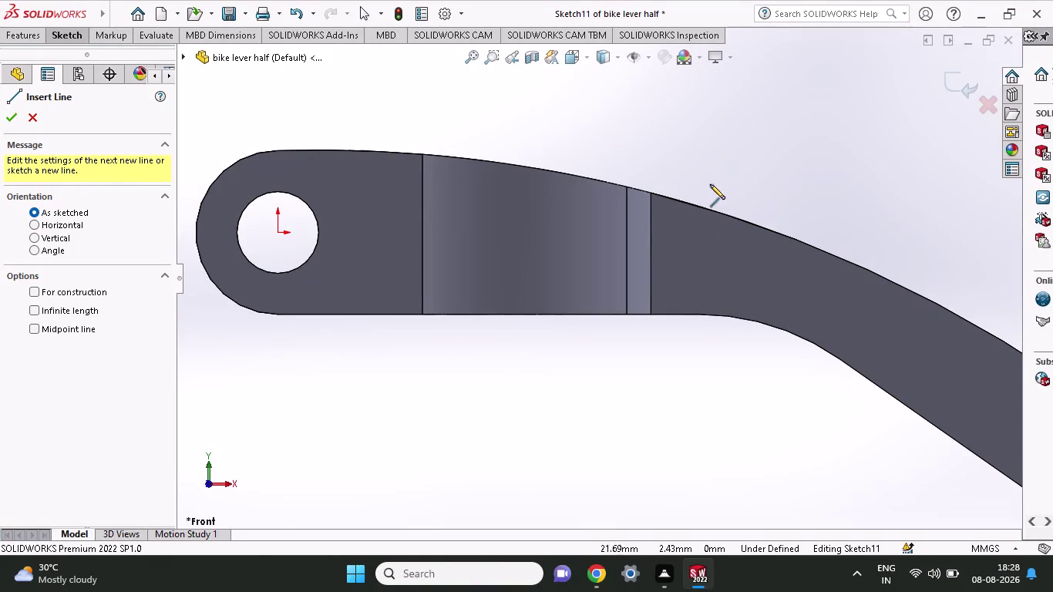
Draw a closed triangle of three lines: vertical from the top edge, slanted, and a top closing line.
click(651, 194)
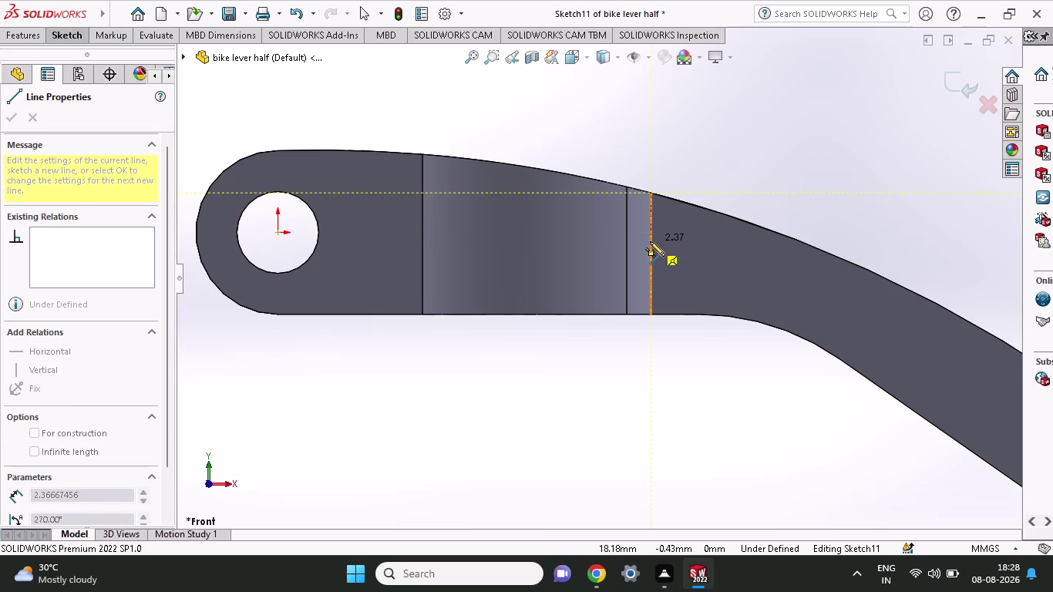
click(652, 265)
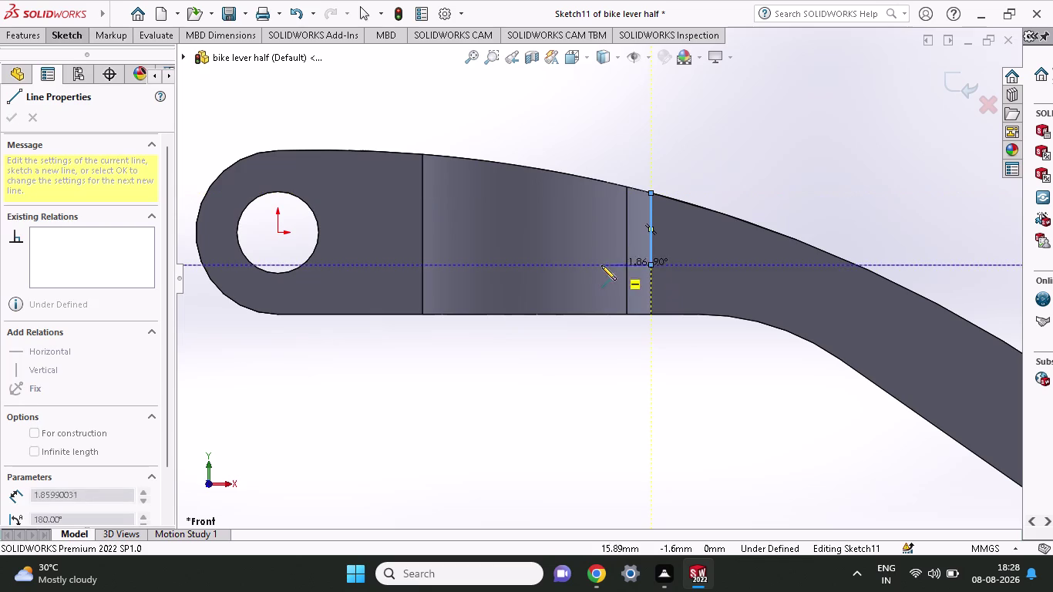
click(521, 167)
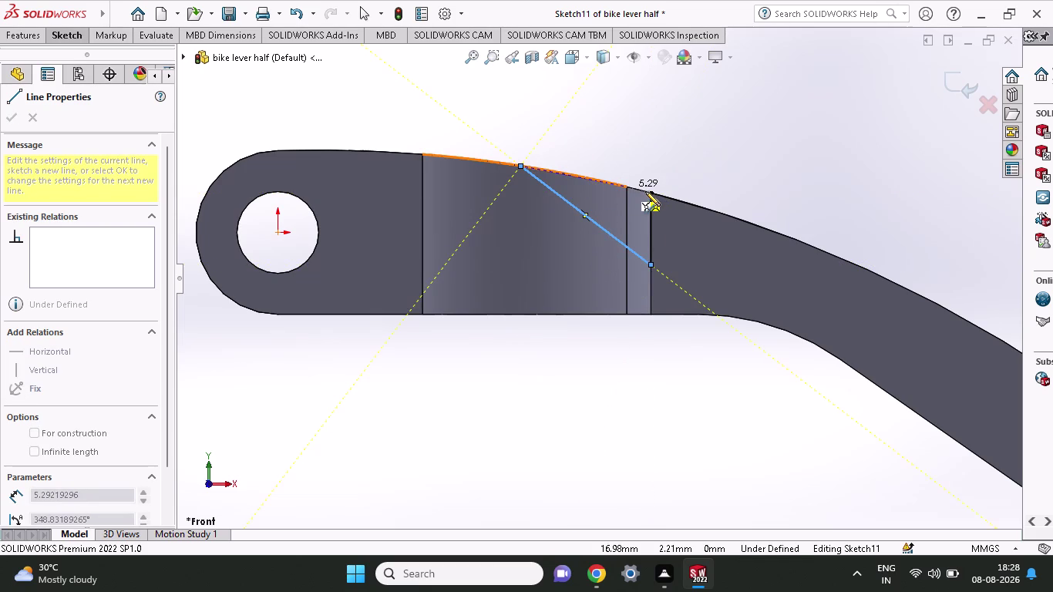
click(650, 193)
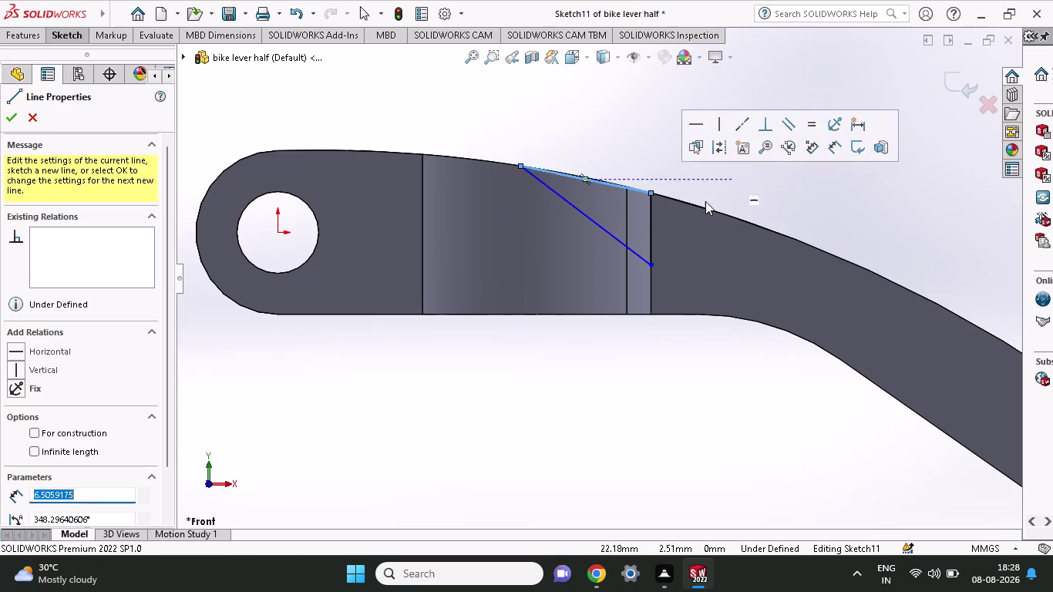
right_click(566, 128)
click(578, 140)
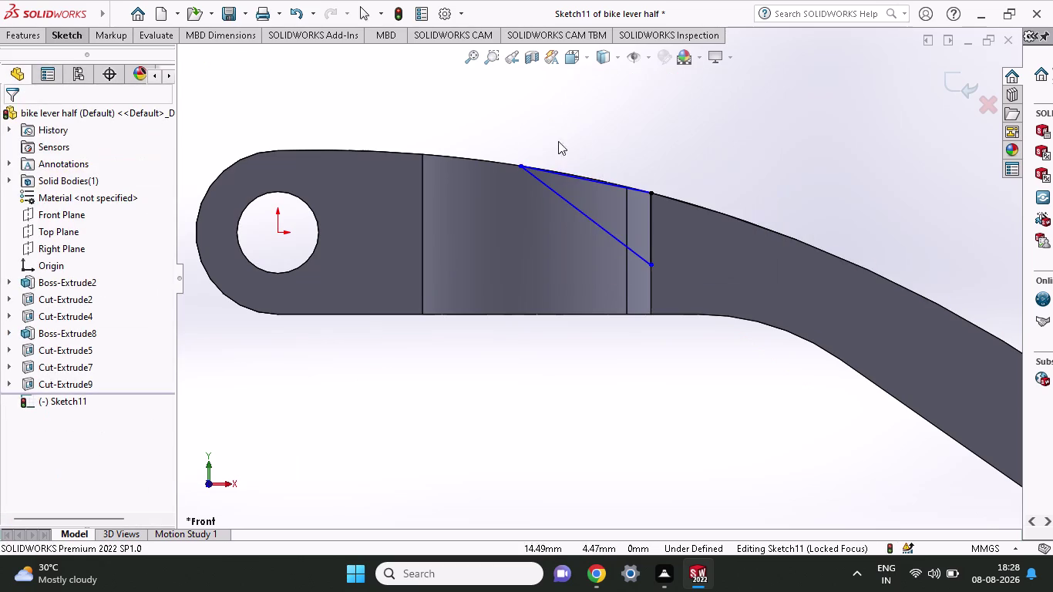
click(60, 35)
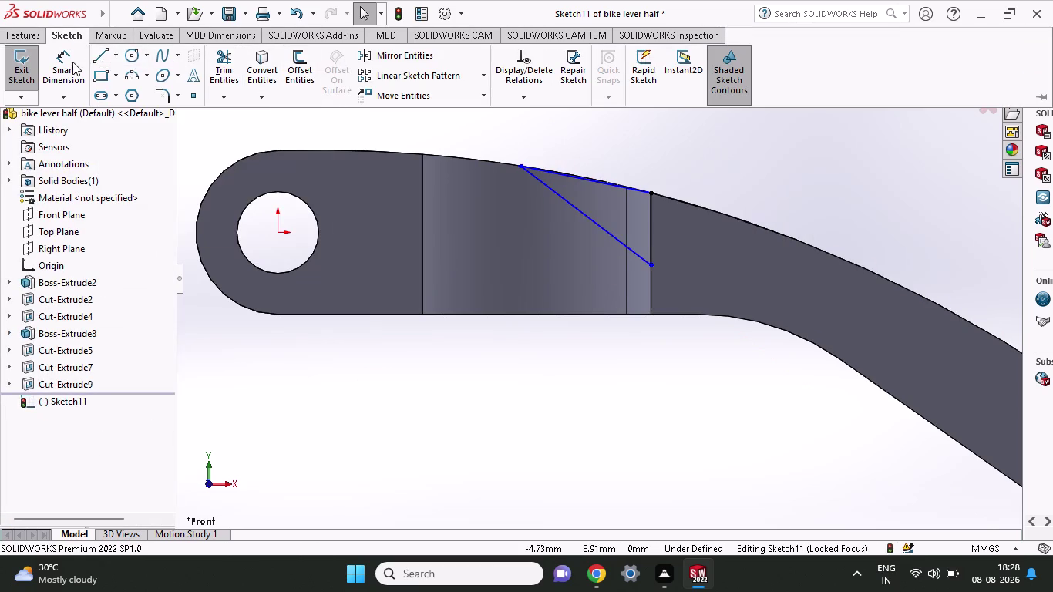
Dimension the distance between the triangle's two top corners as 8 mm.
click(73, 62)
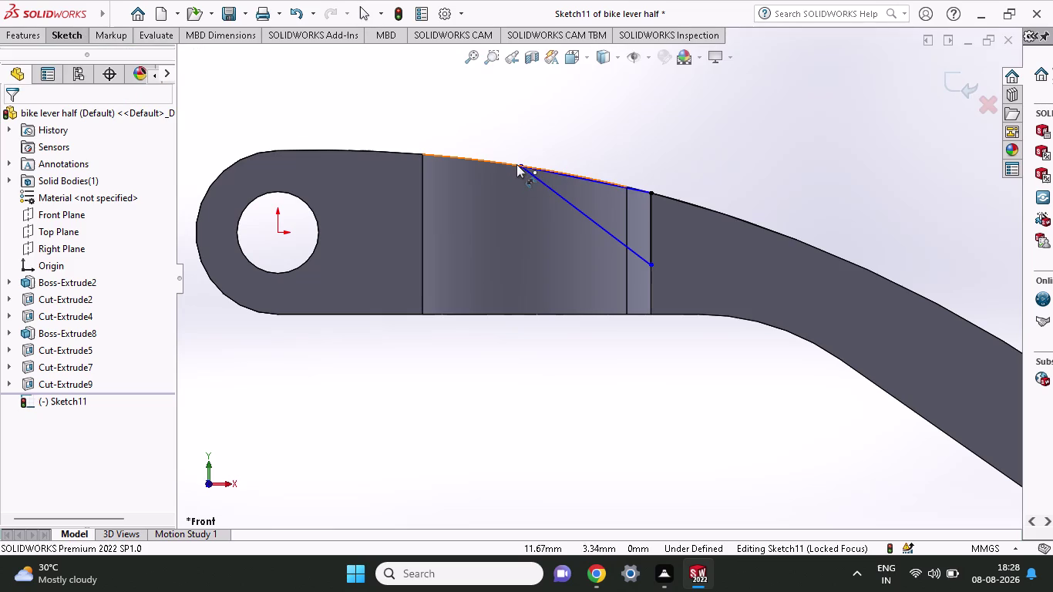
click(519, 164)
click(651, 194)
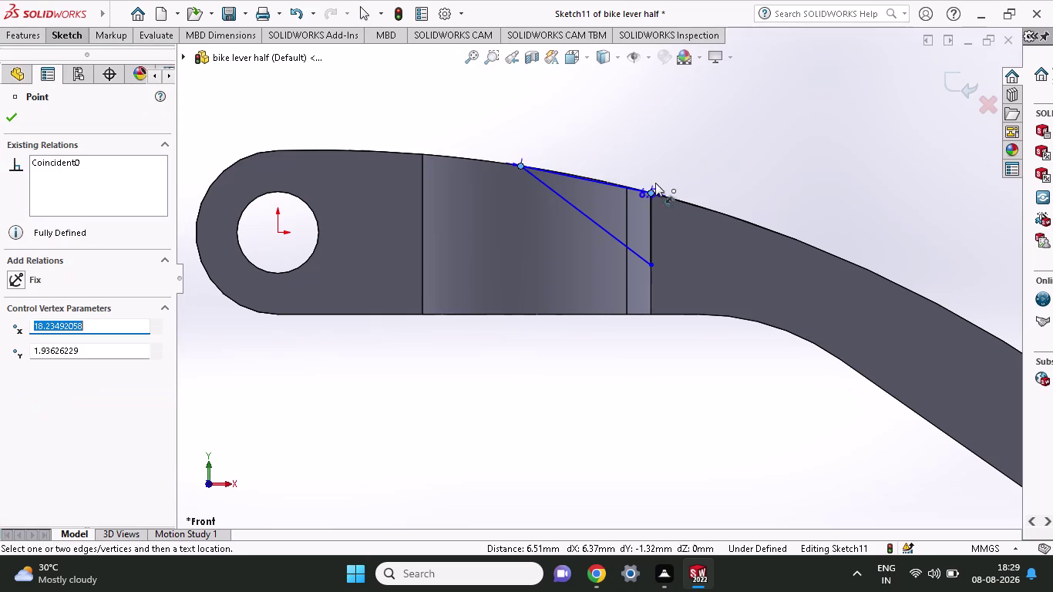
click(707, 130)
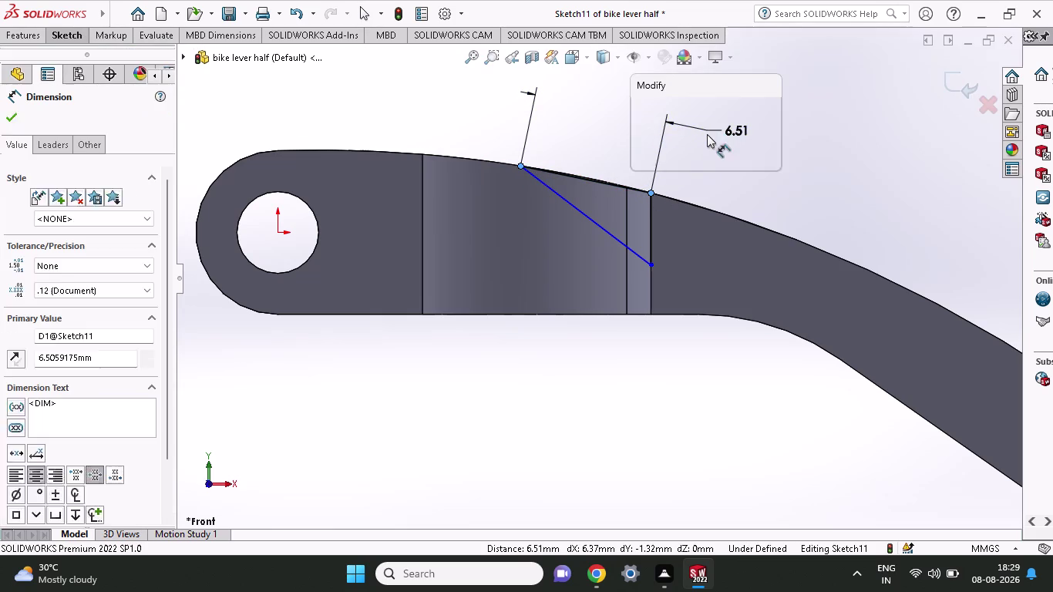
key(8)
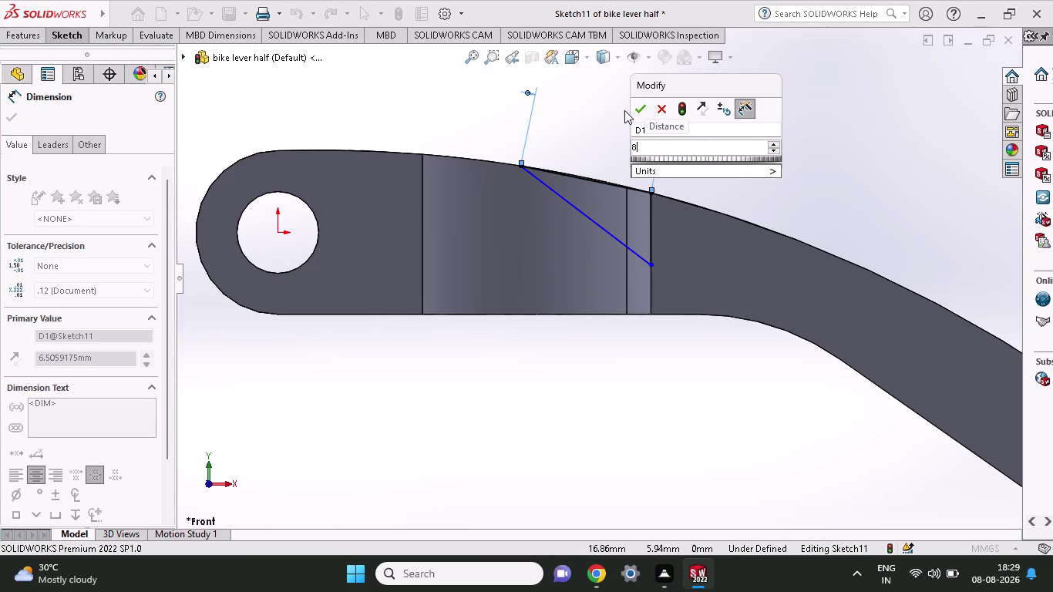
click(635, 110)
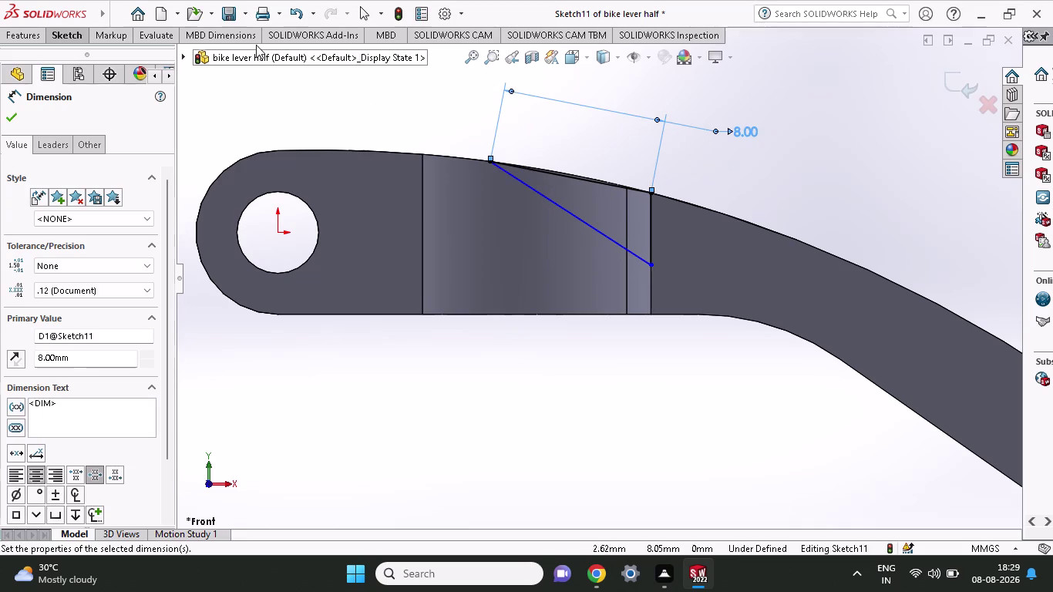
click(75, 34)
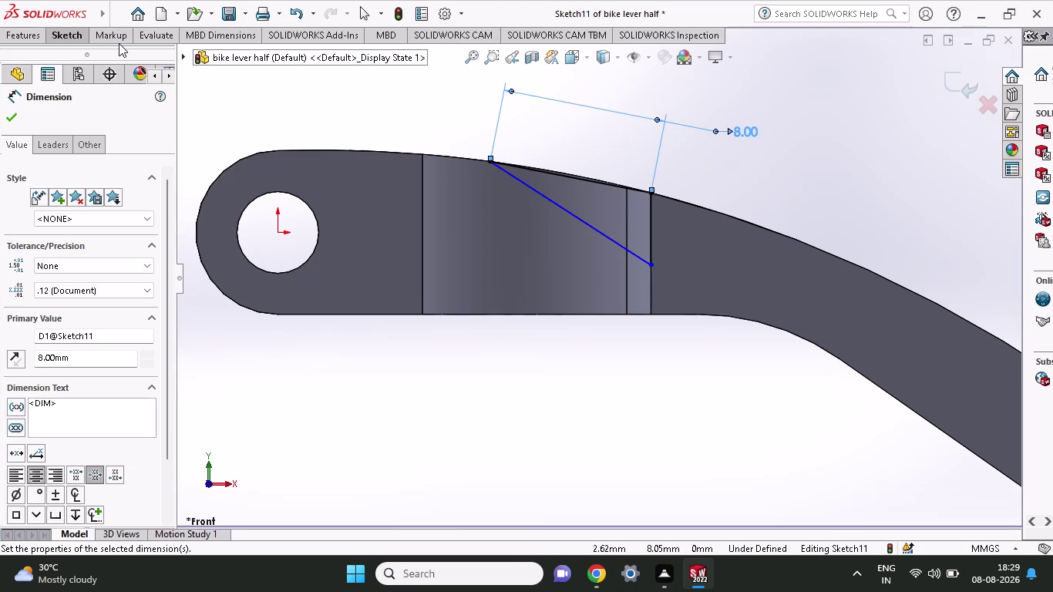
click(61, 60)
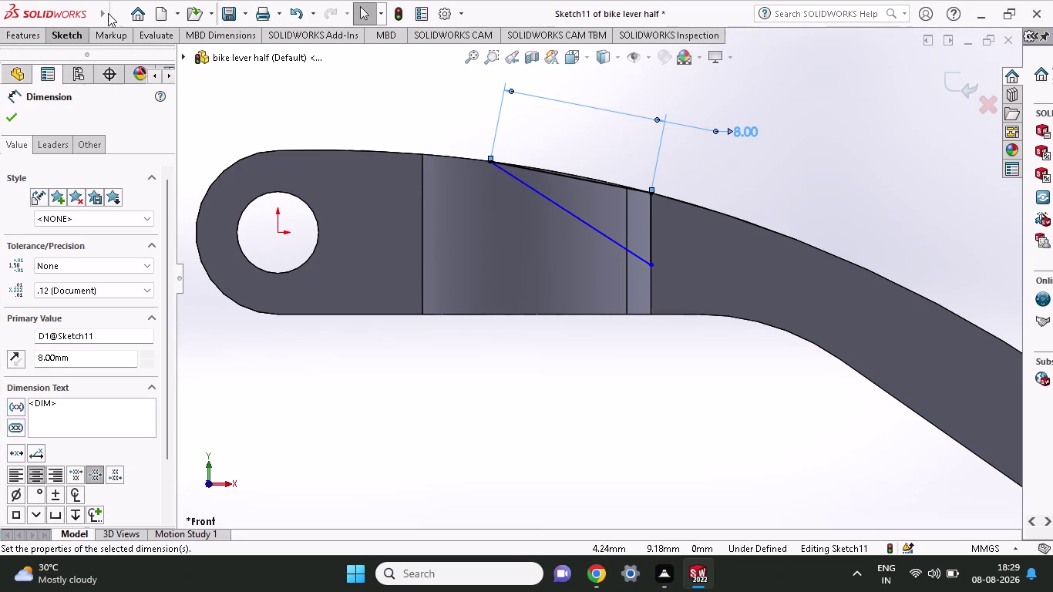
click(67, 40)
click(64, 69)
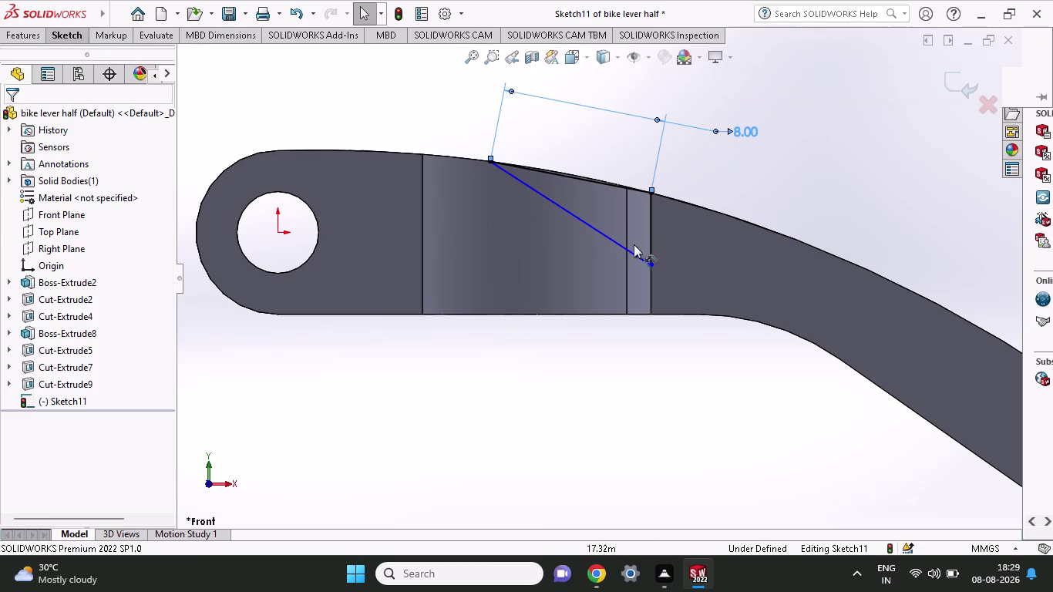
Dimension the triangle's vertical line to a 4 mm height.
click(652, 263)
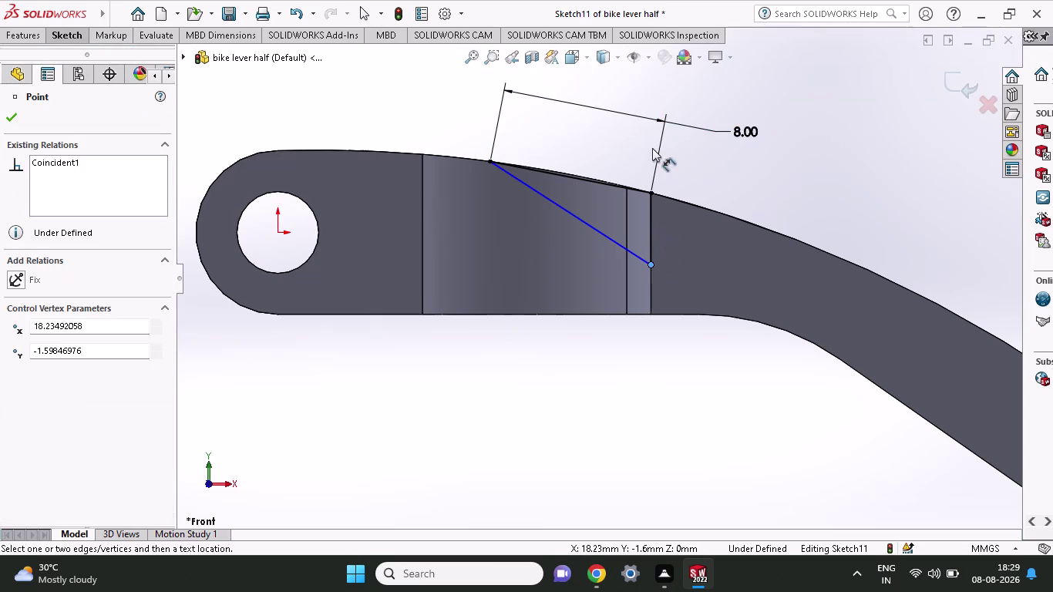
click(650, 189)
click(851, 199)
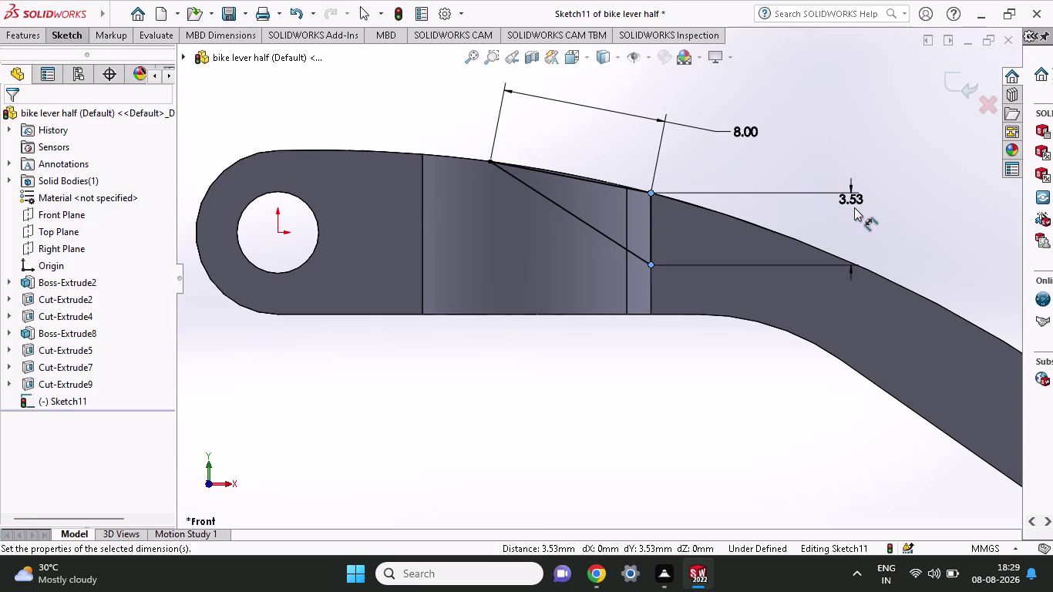
key(4)
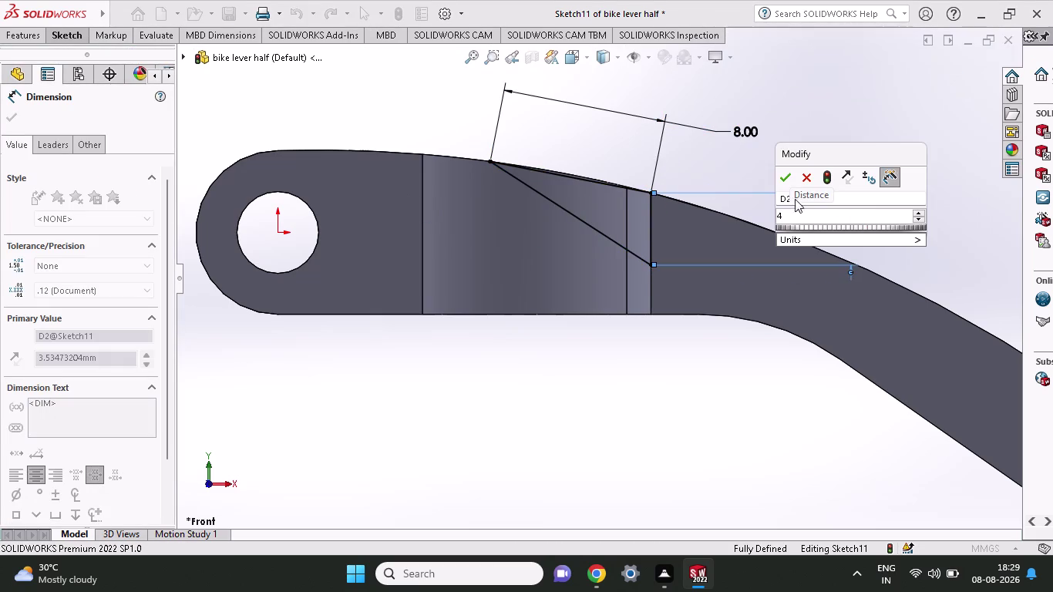
click(781, 181)
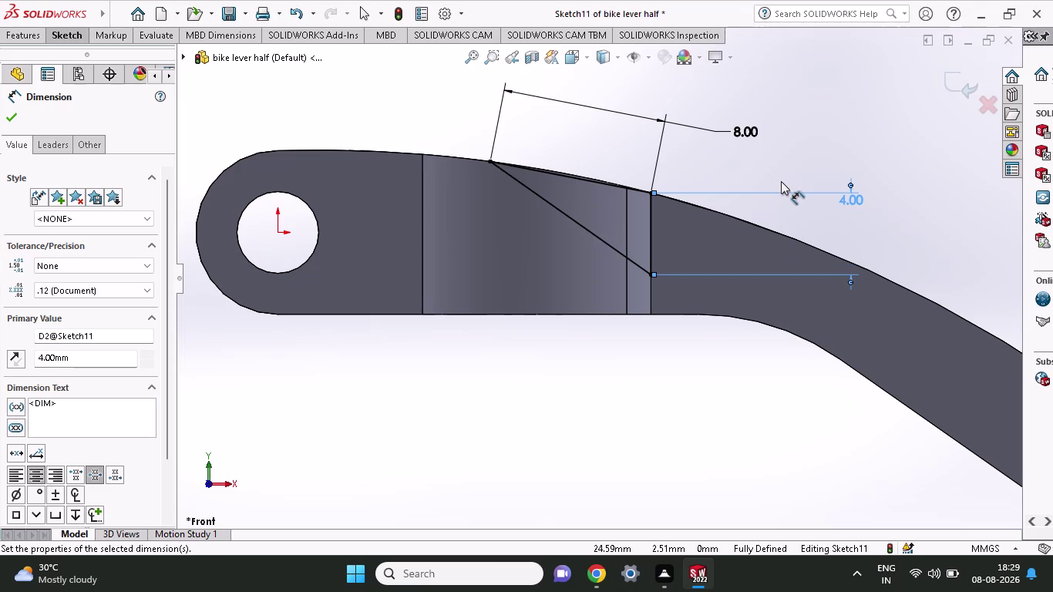
click(8, 123)
click(29, 39)
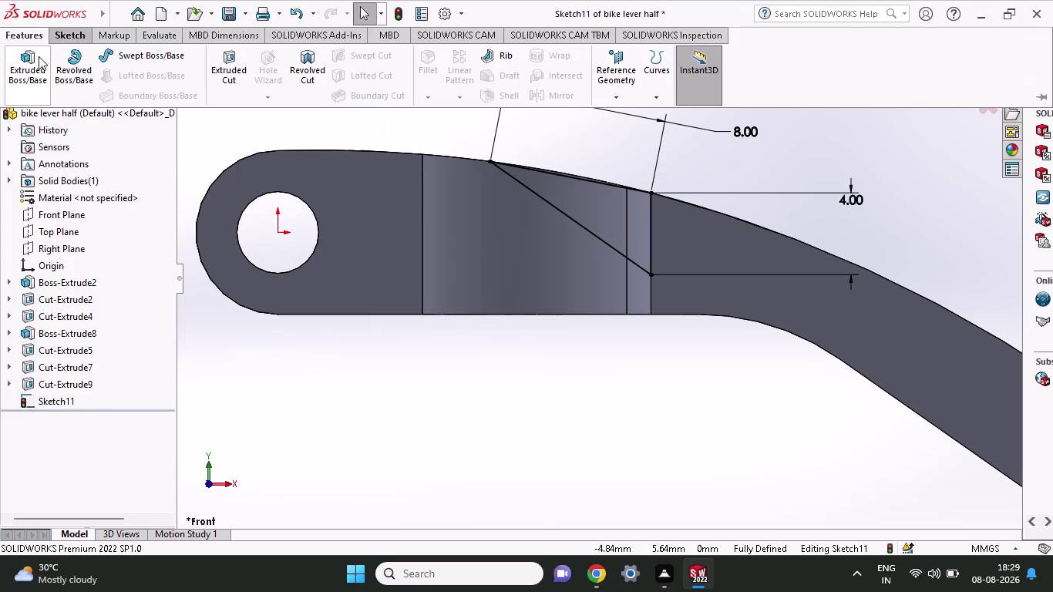
Cut-extrude the triangle with a 5 mm Mid Plane depth and confirm.
click(228, 65)
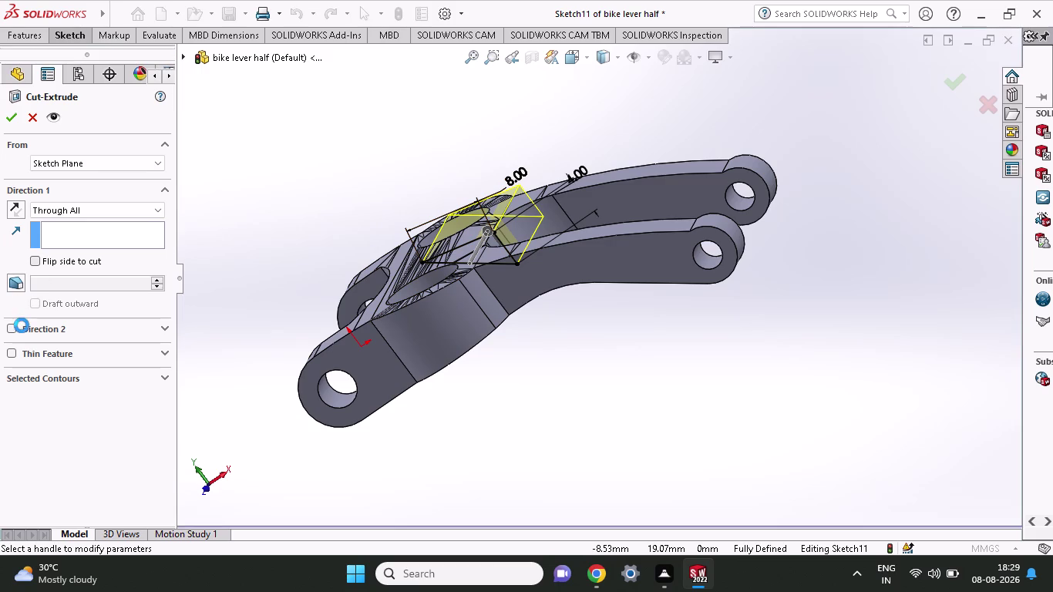
click(8, 326)
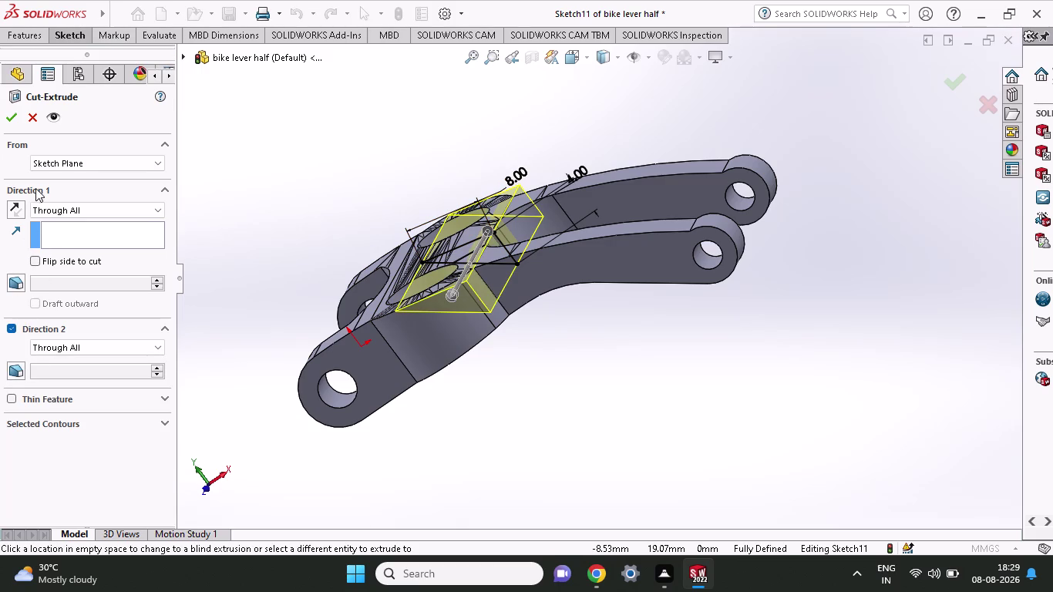
click(12, 327)
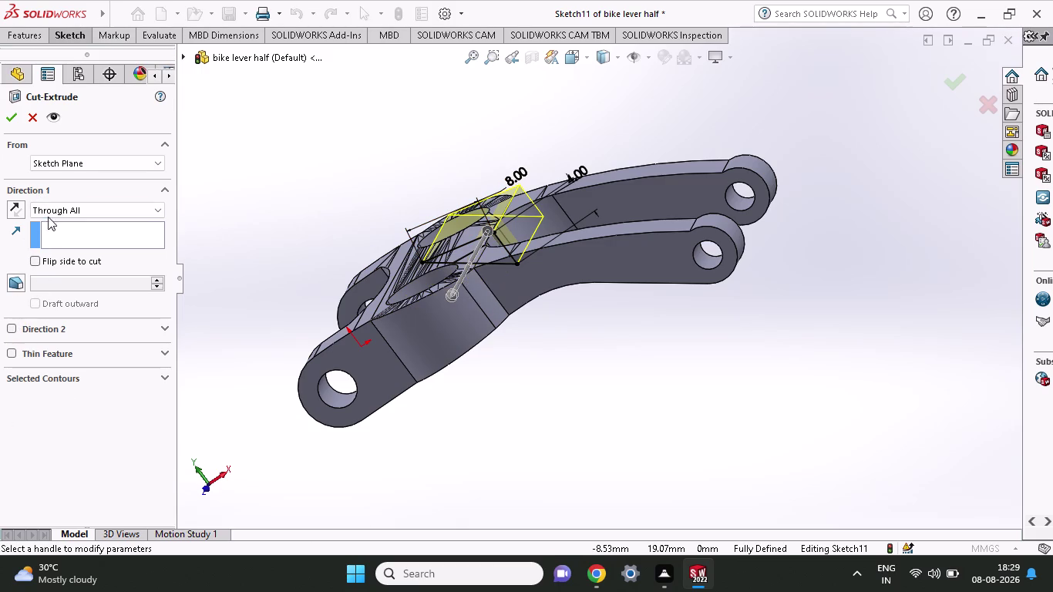
click(53, 212)
click(40, 305)
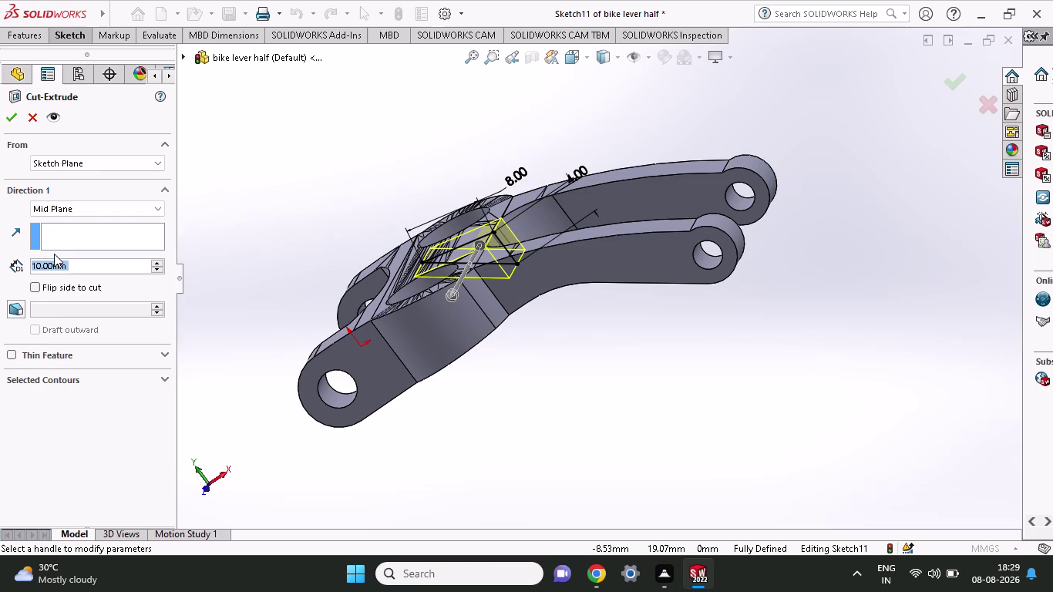
drag(80, 260, 0, 263)
key(5)
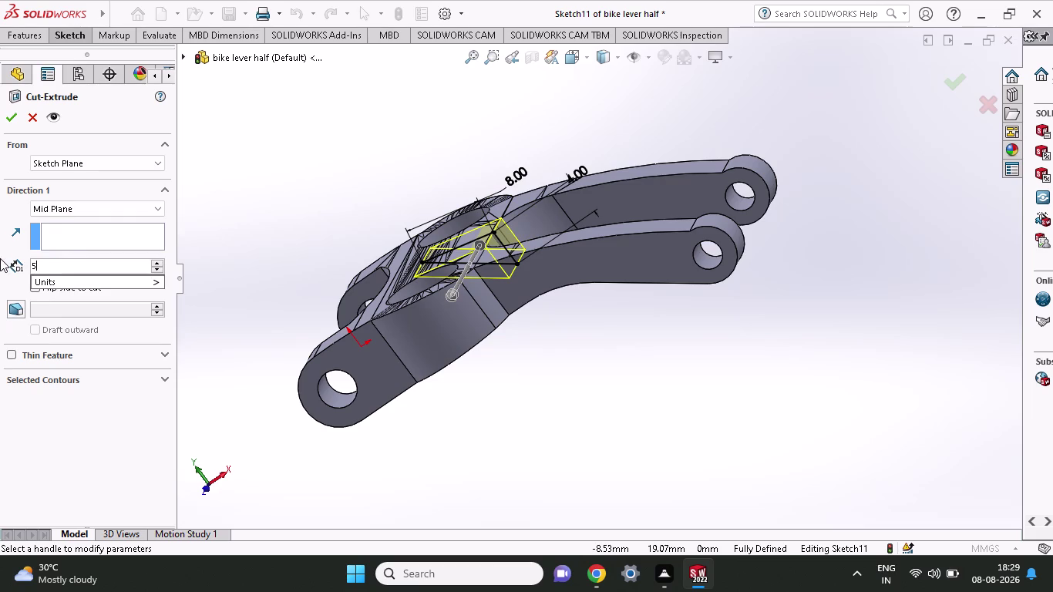
click(12, 117)
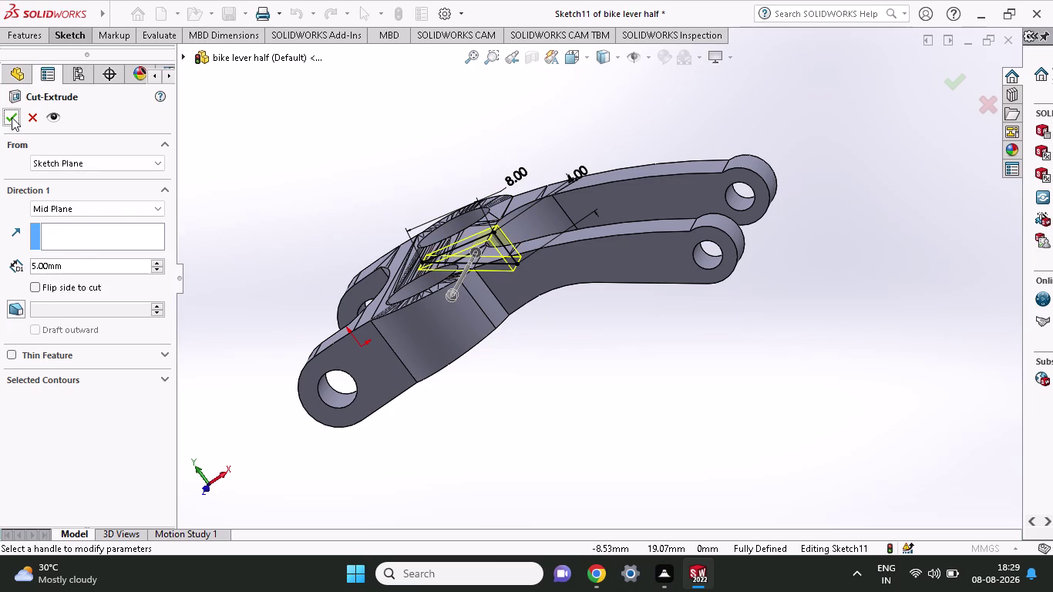
click(11, 118)
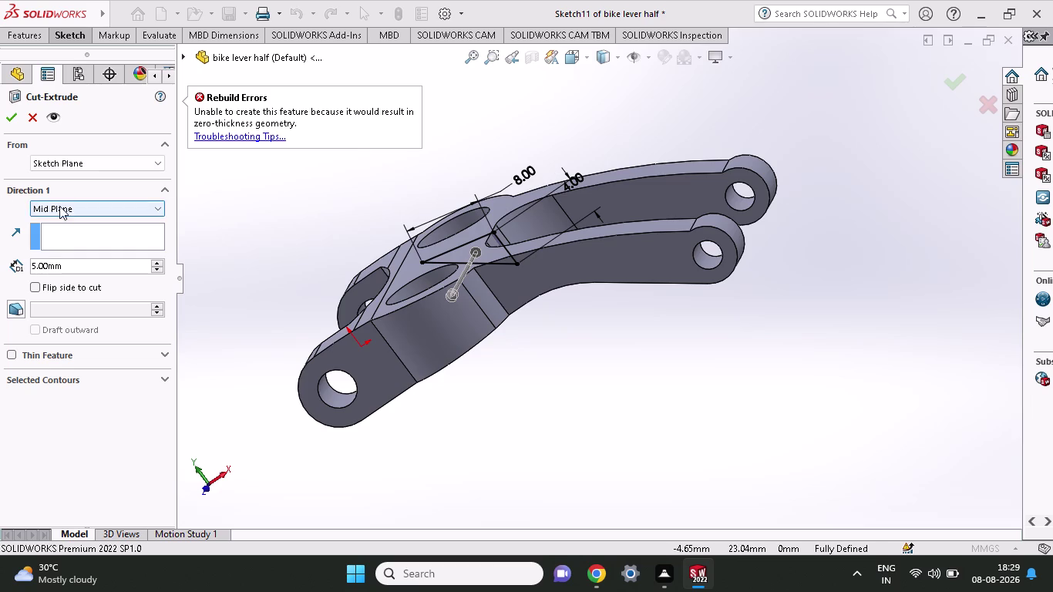
Dismiss the zero-thickness rebuild error and switch the cut to a Thin Feature.
click(492, 258)
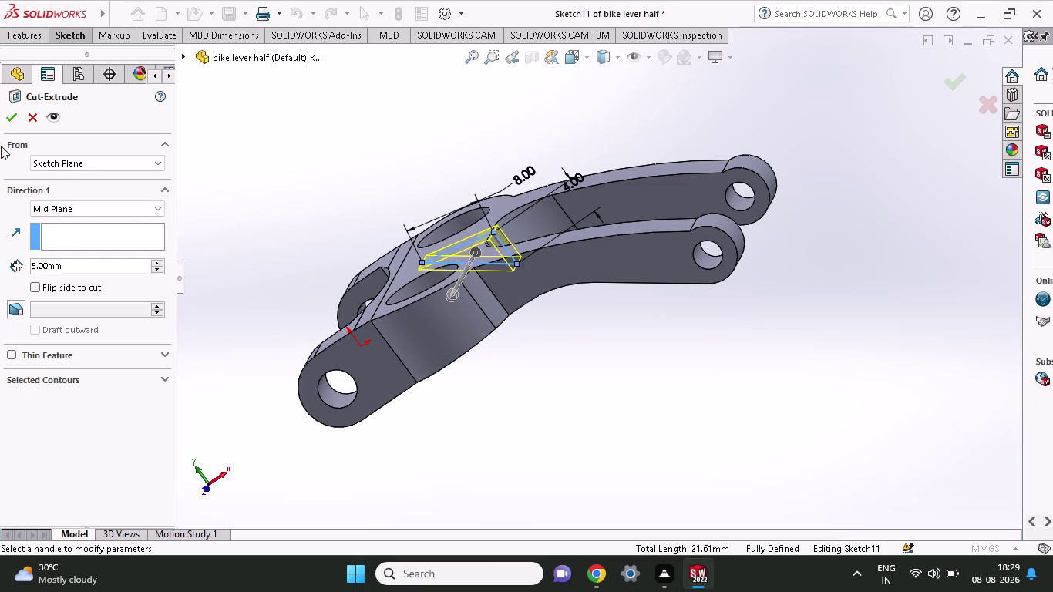
click(5, 118)
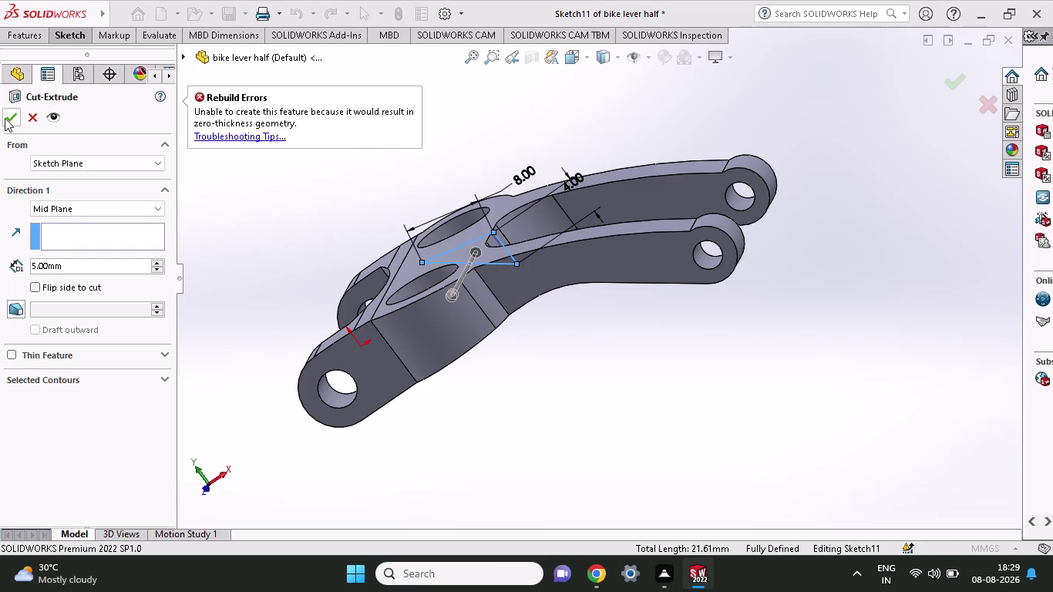
click(17, 353)
click(11, 355)
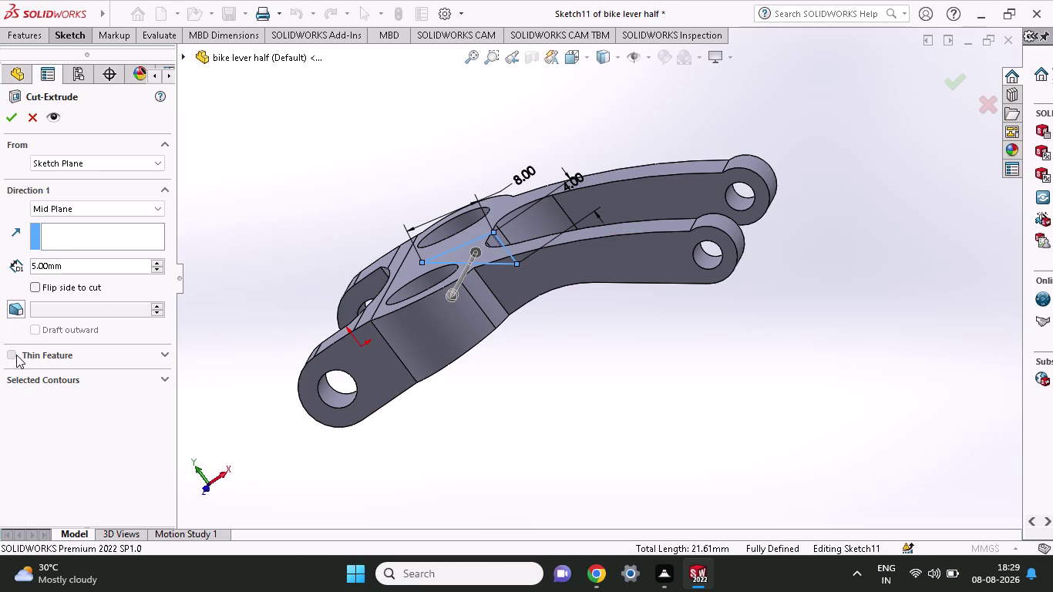
click(16, 355)
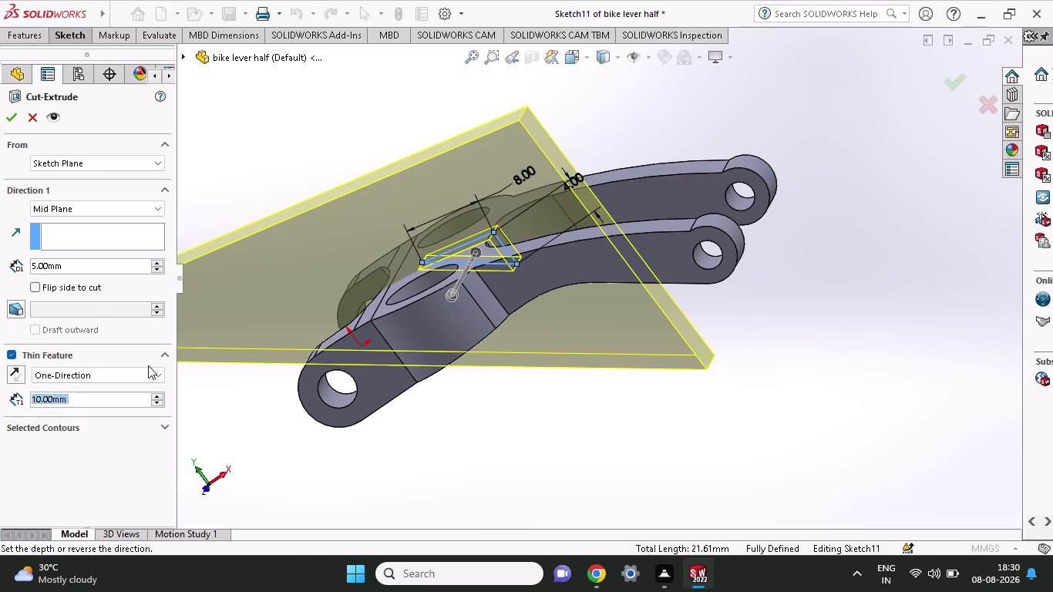
Set the thin-wall thickness to 1 mm and apply the thin cut.
drag(87, 399, 0, 405)
key(1)
click(8, 113)
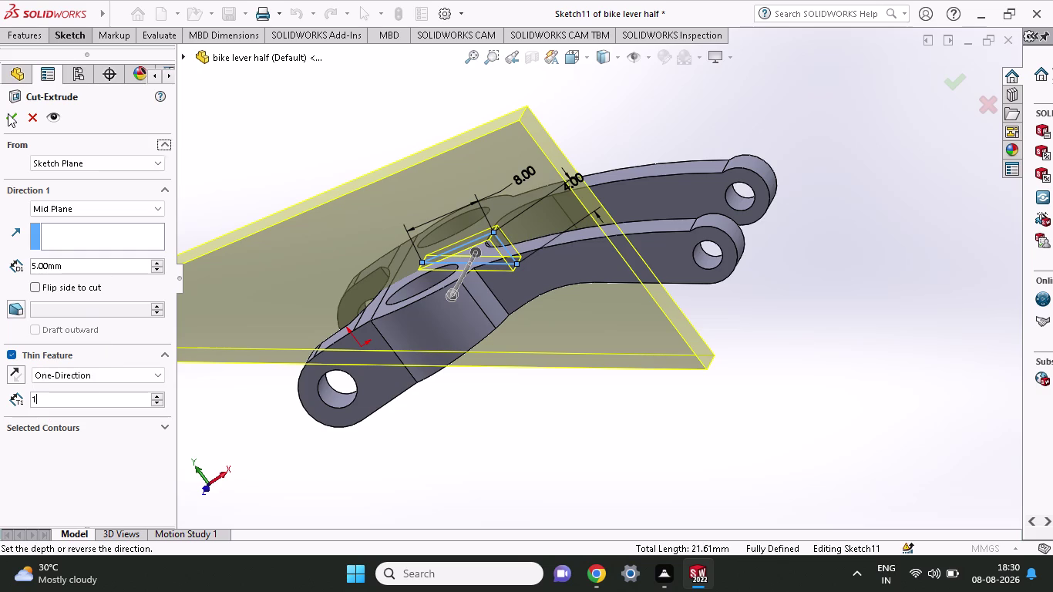
click(8, 114)
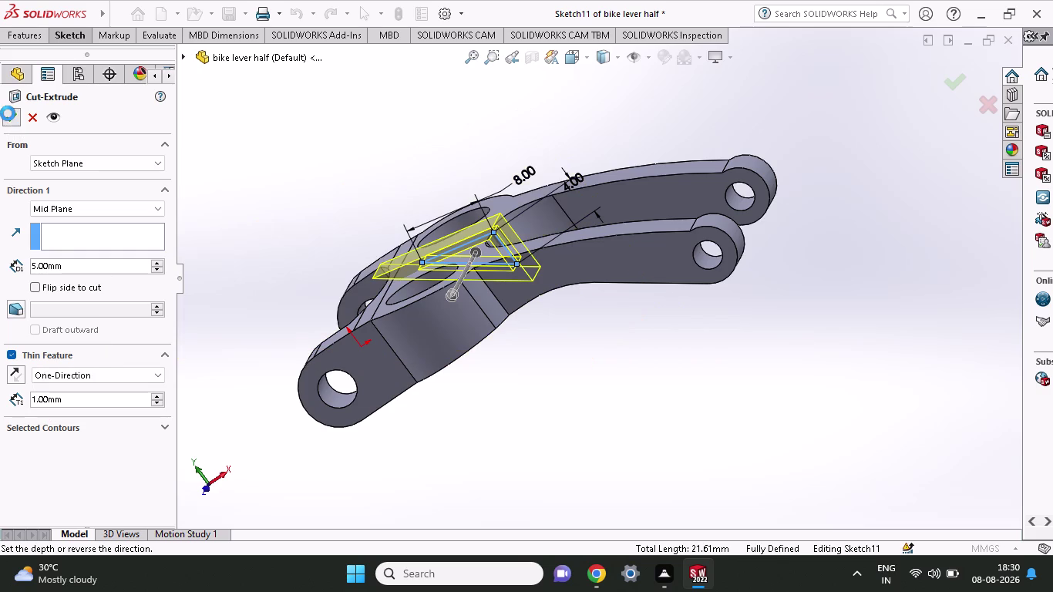
Inspect the new slot from several angles, then undo the thin cut back to Sketch11.
middle_drag(535, 134, 557, 193)
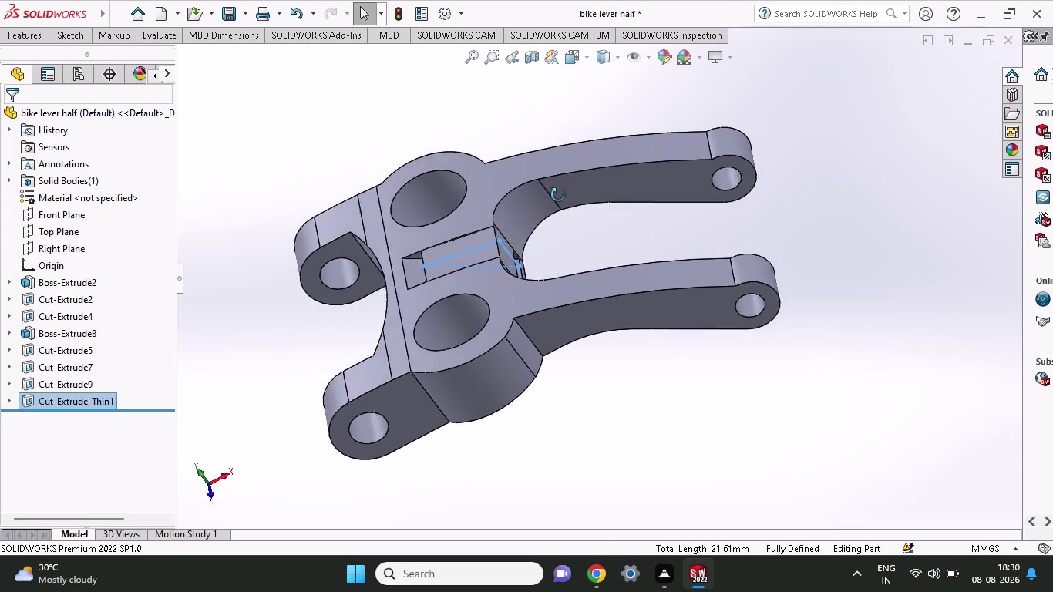
middle_drag(558, 194, 532, 282)
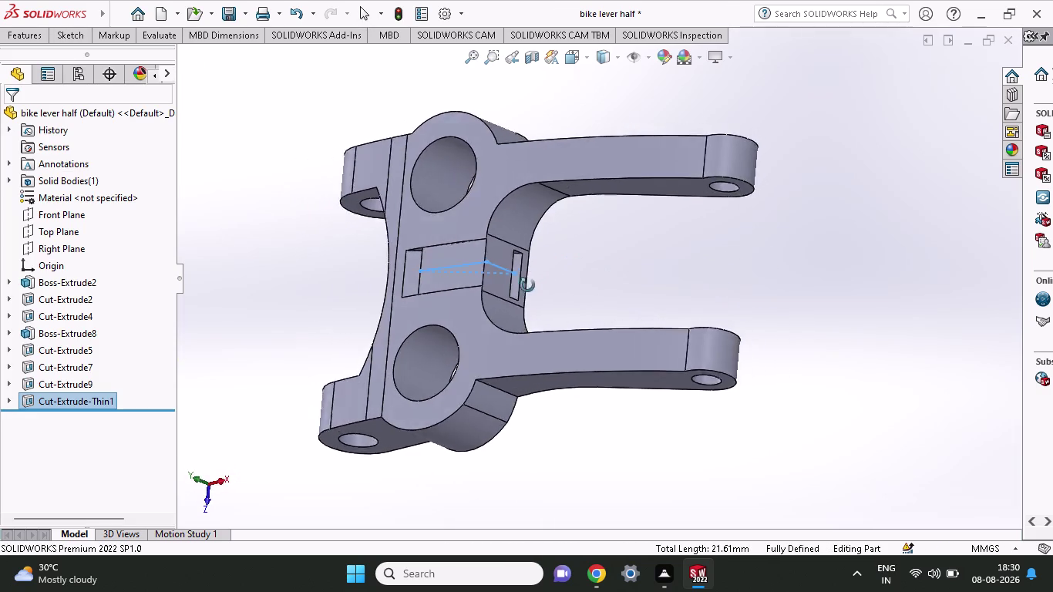
middle_drag(532, 281, 655, 272)
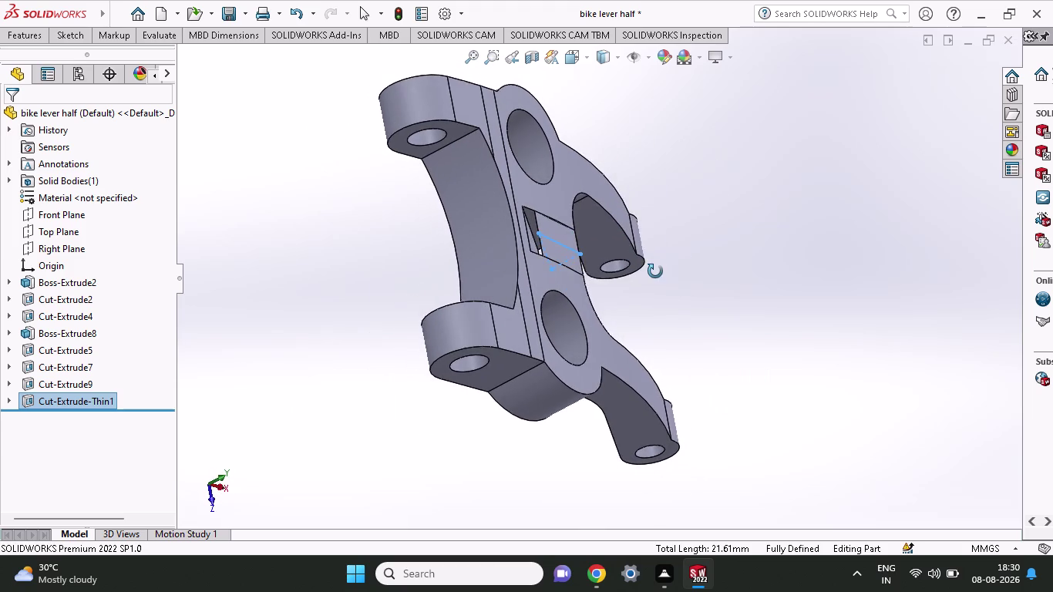
middle_drag(655, 271, 644, 323)
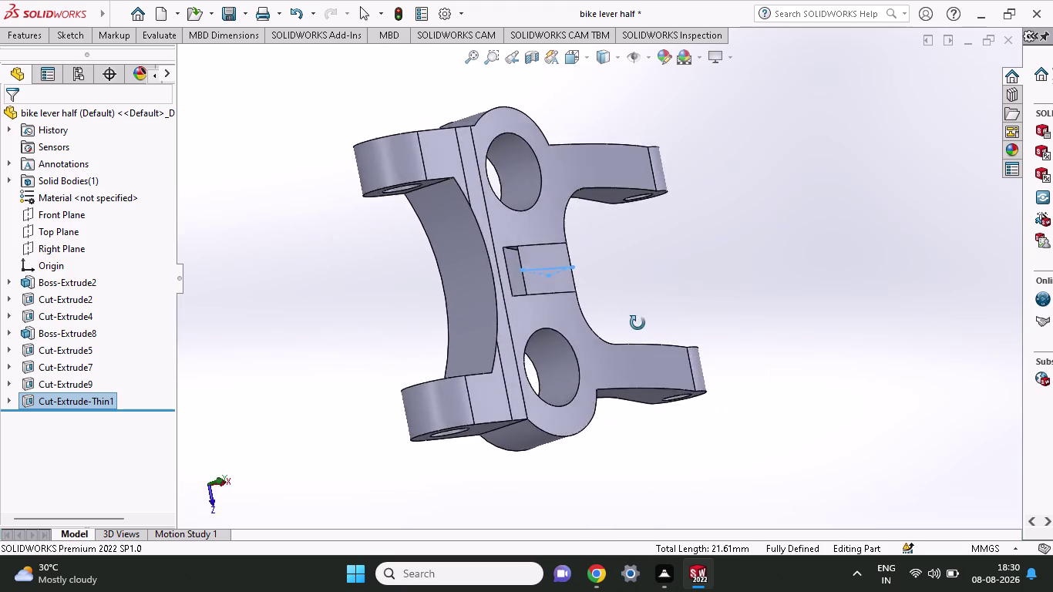
middle_drag(645, 323, 667, 295)
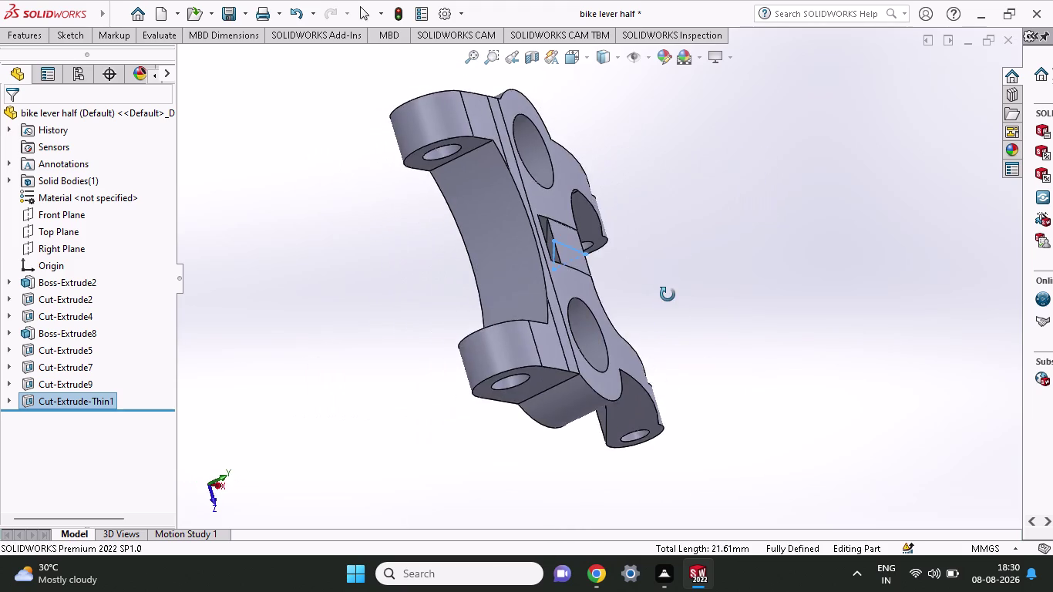
middle_drag(668, 294, 665, 265)
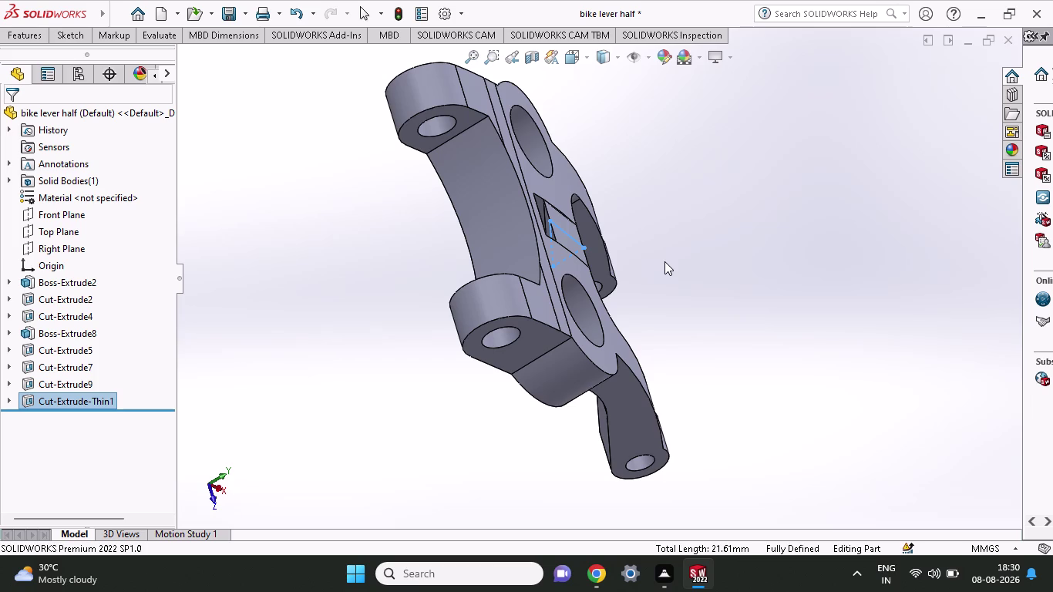
key(ctrl+z)
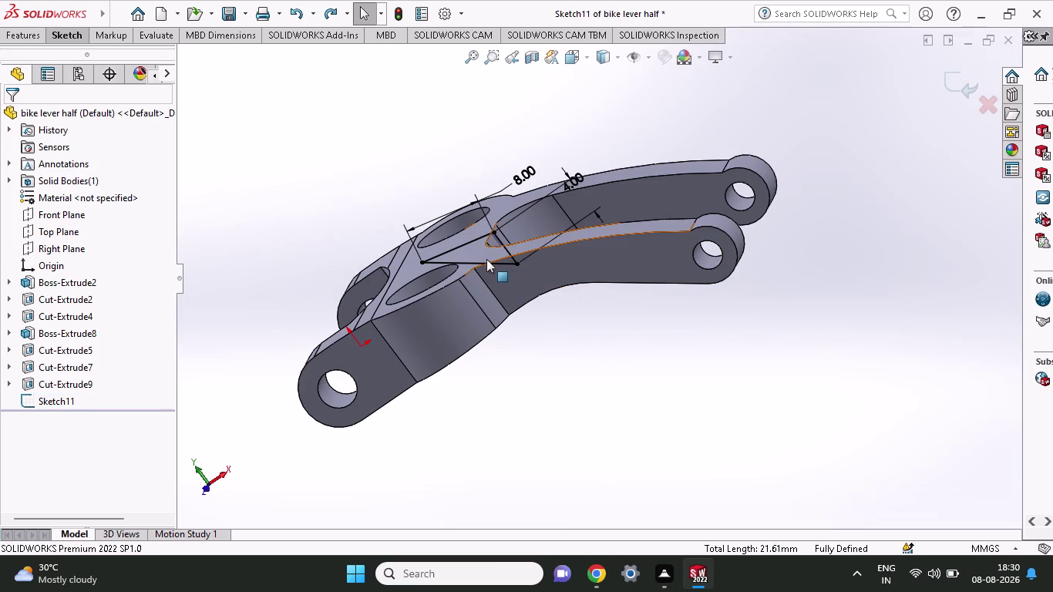
Start a new cut from Sketch11 with a 5 mm Mid Plane end condition.
middle_drag(576, 136, 610, 155)
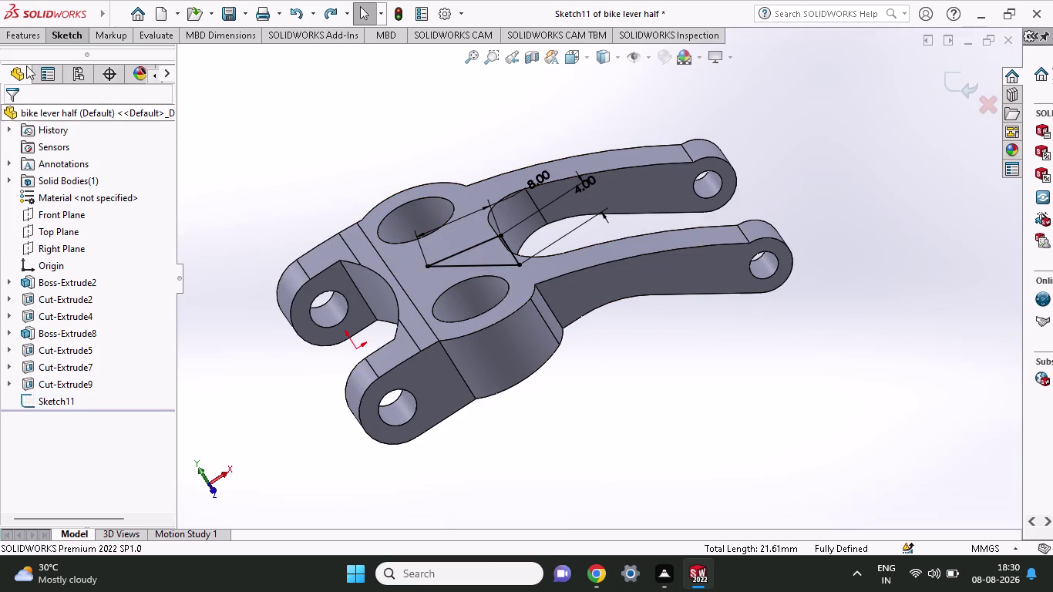
click(35, 30)
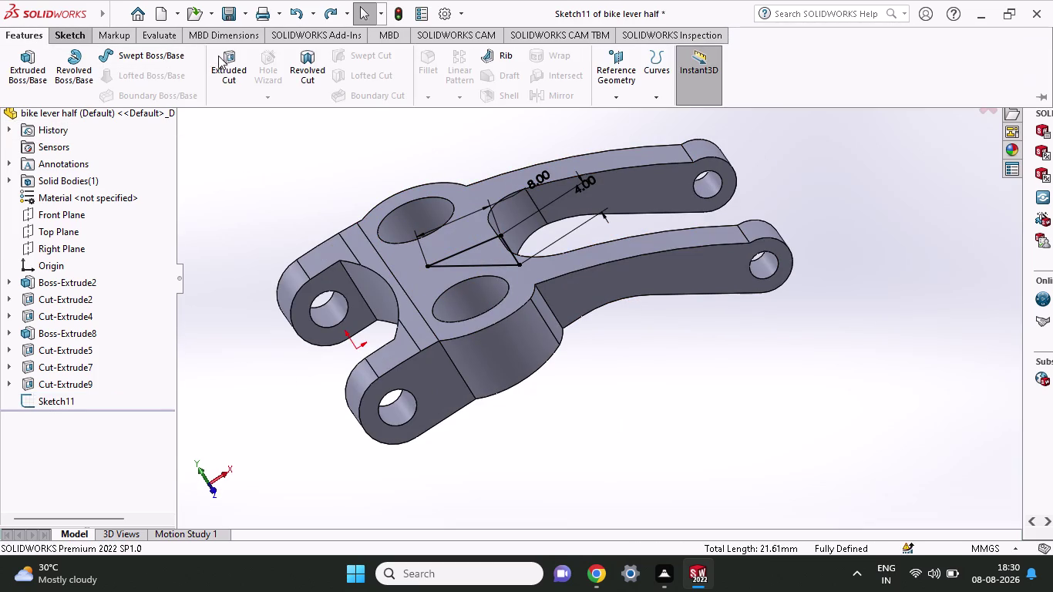
click(223, 58)
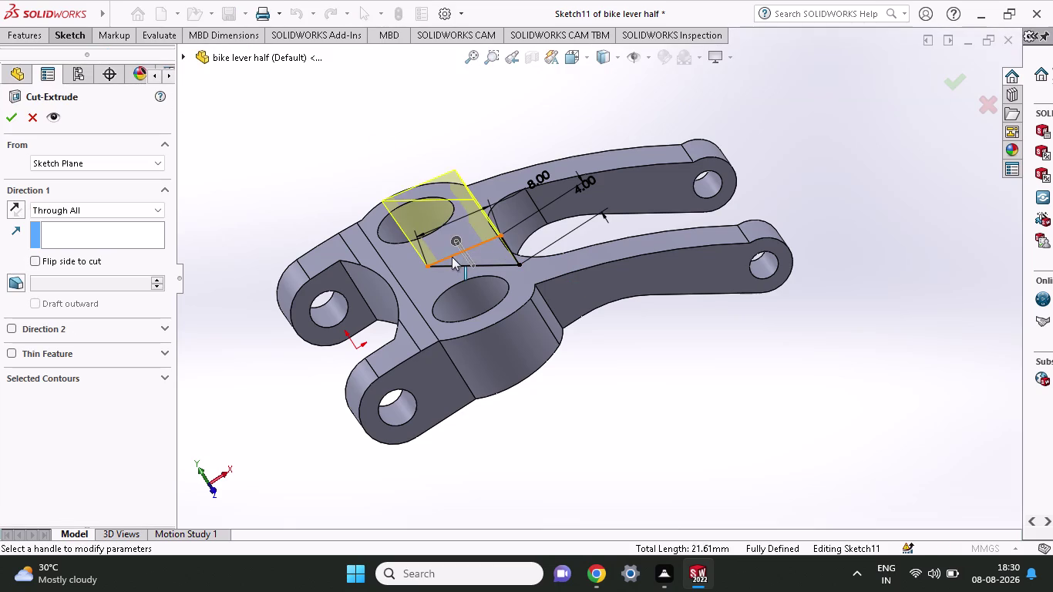
click(52, 207)
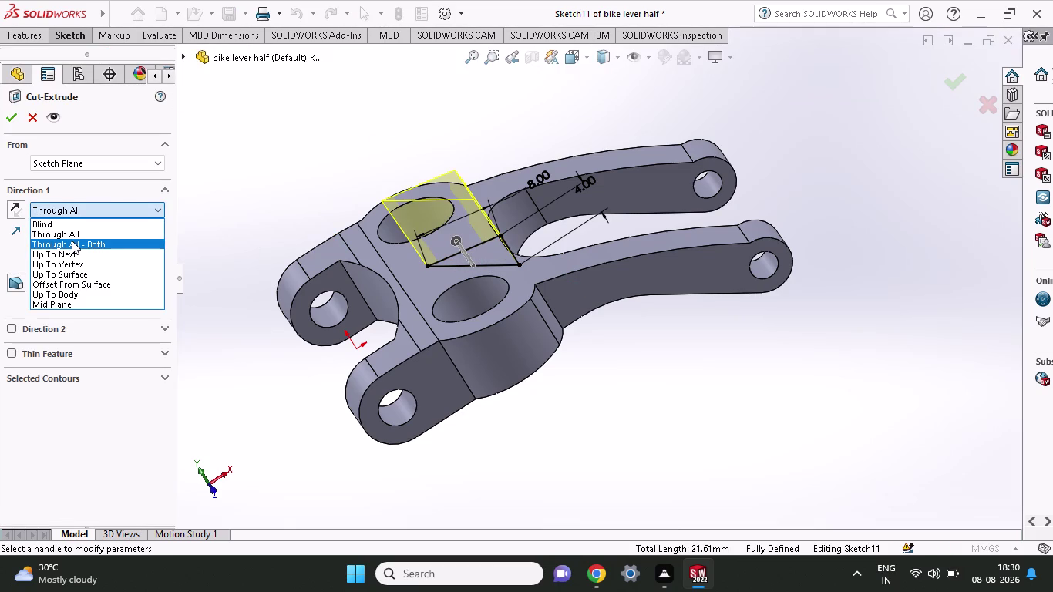
click(57, 300)
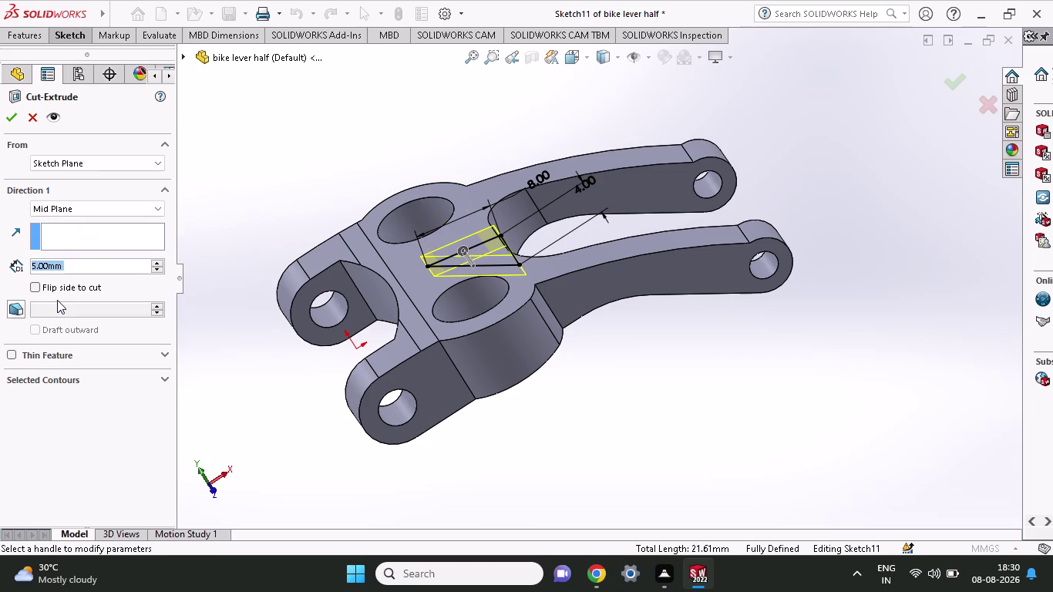
middle_drag(466, 116, 445, 185)
middle_drag(617, 204, 589, 217)
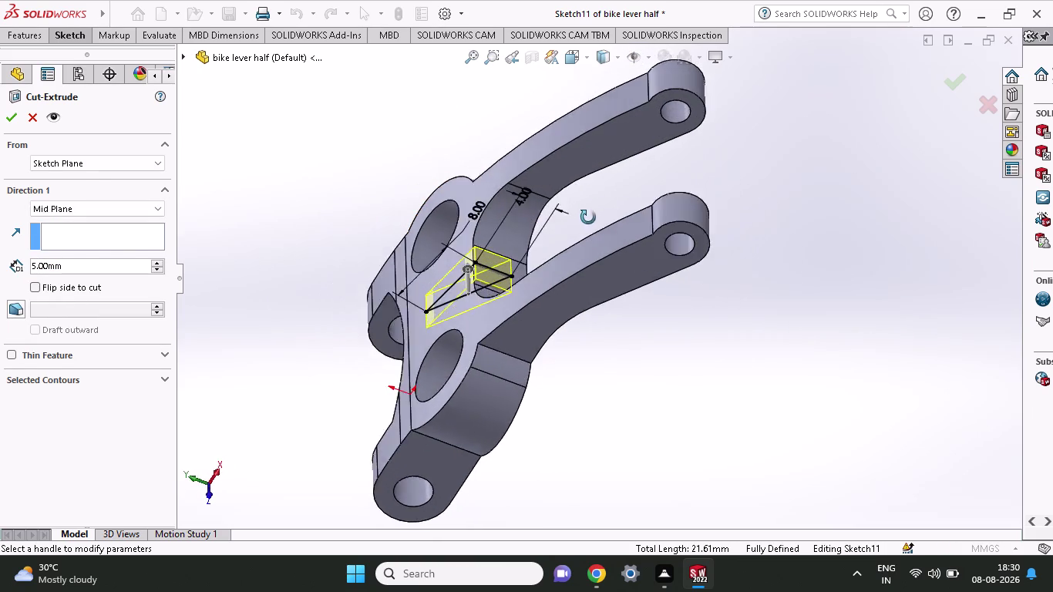
middle_drag(589, 217, 599, 306)
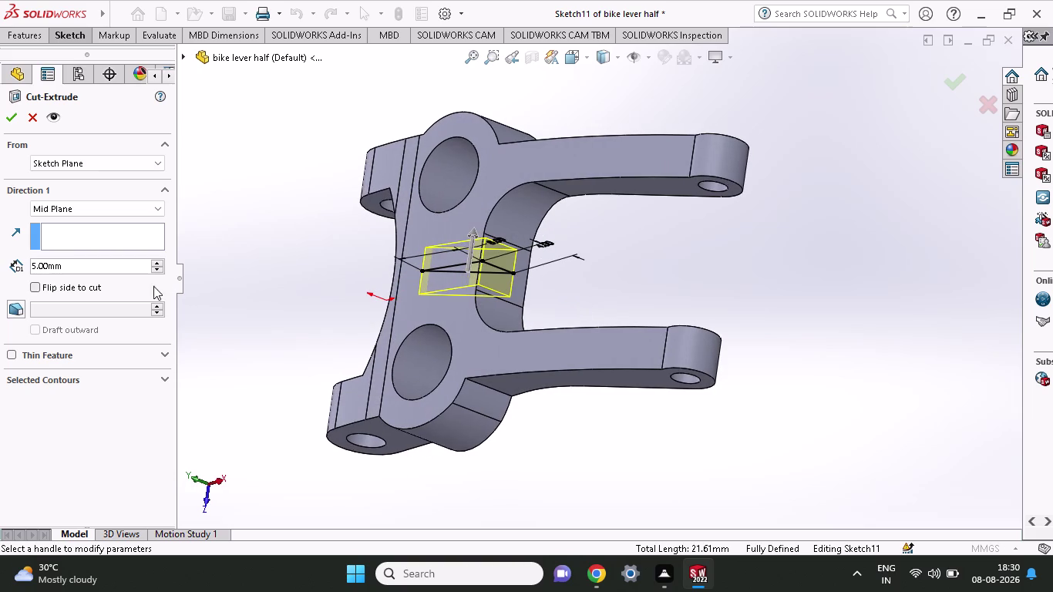
click(11, 125)
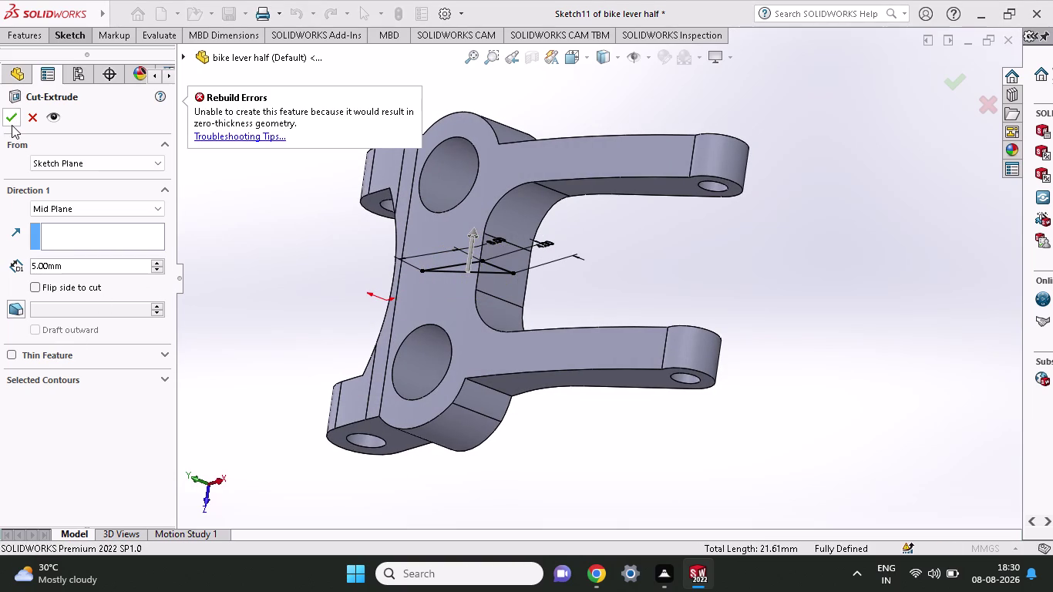
After the error, make it a 1 mm Mid-Plane thin feature and apply it.
click(152, 359)
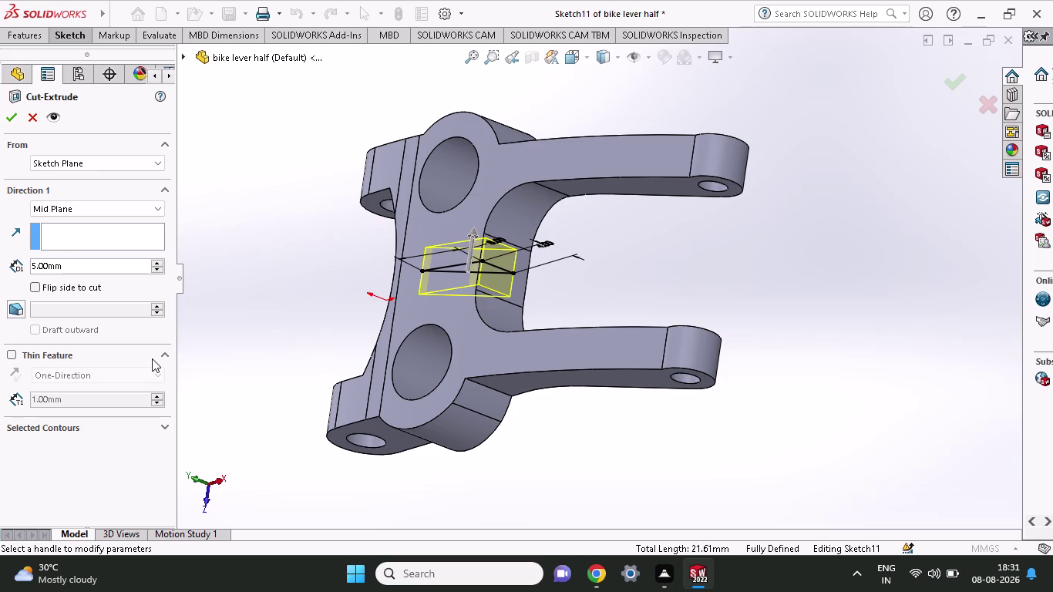
click(152, 359)
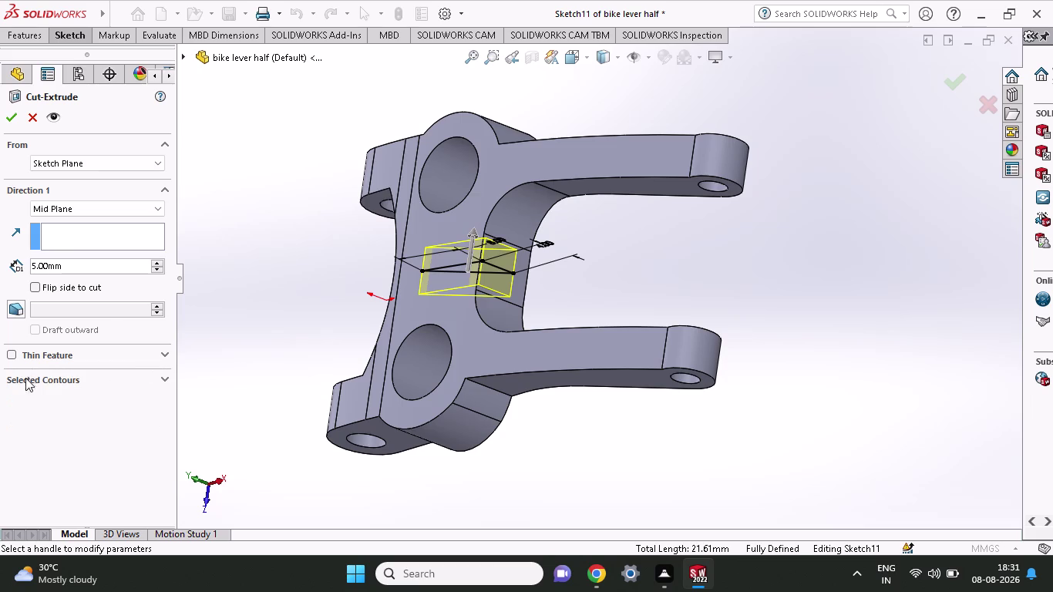
click(43, 385)
click(43, 384)
click(12, 356)
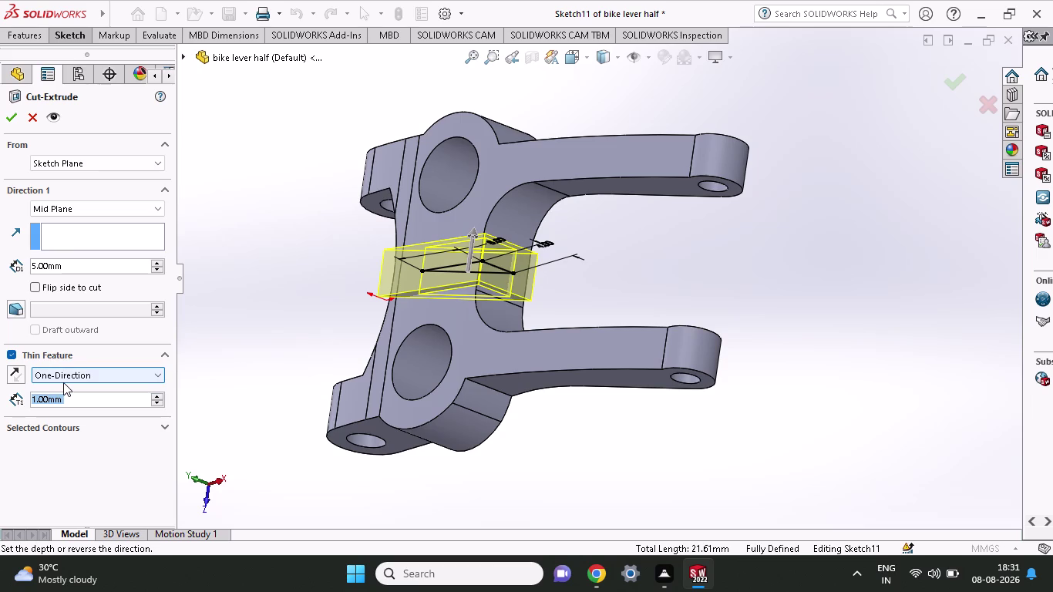
click(71, 379)
click(69, 398)
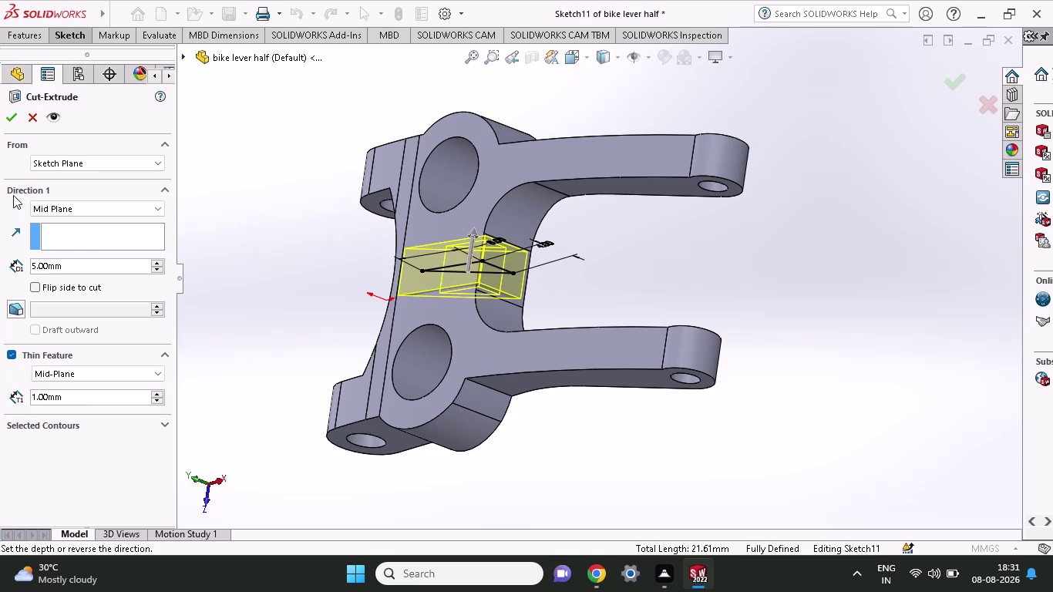
click(14, 123)
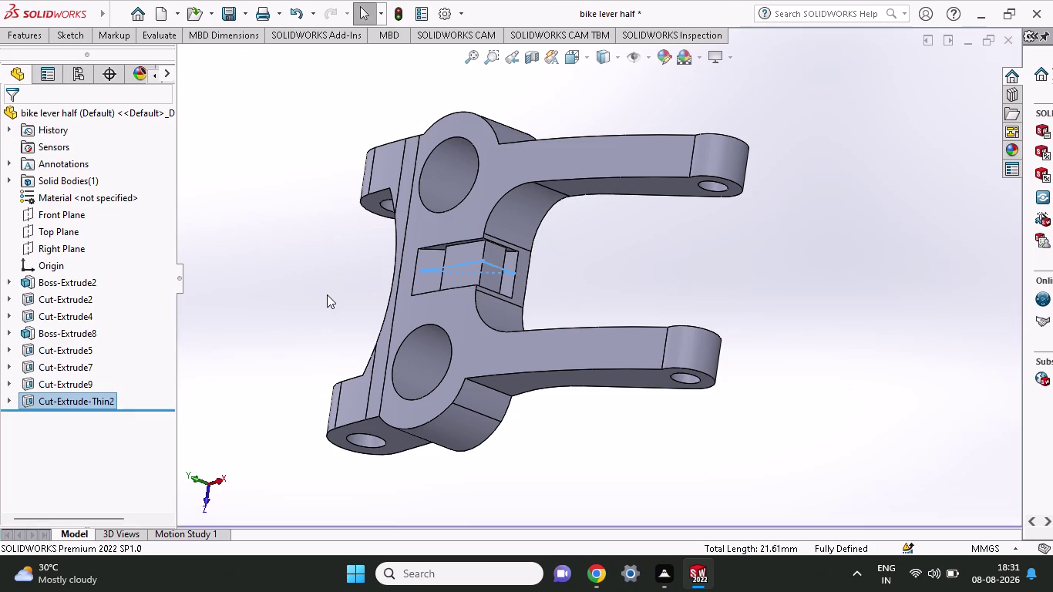
middle_drag(327, 294, 454, 336)
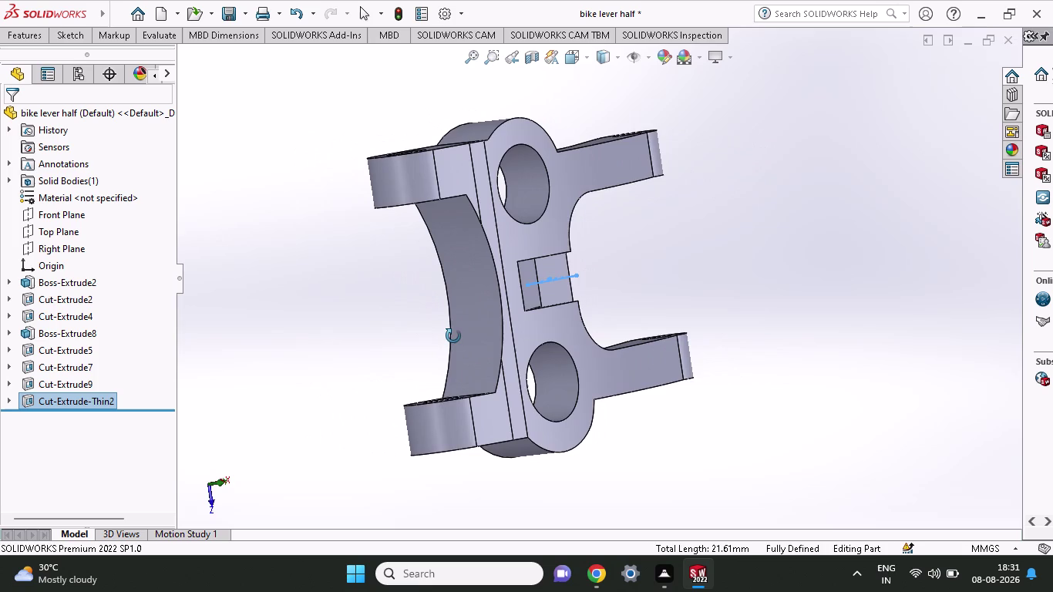
middle_drag(453, 336, 268, 375)
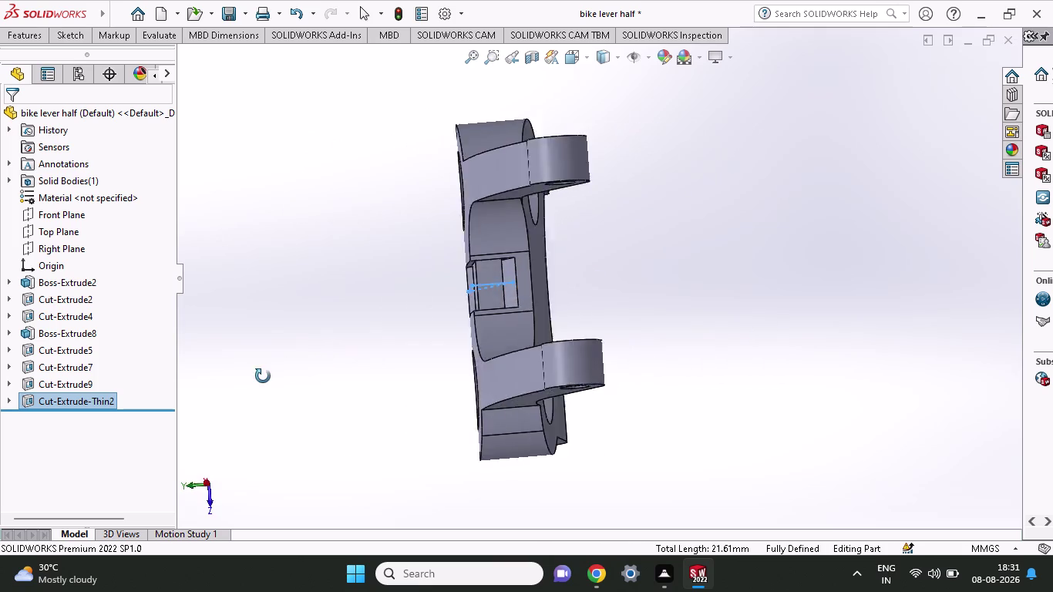
middle_drag(268, 374, 365, 421)
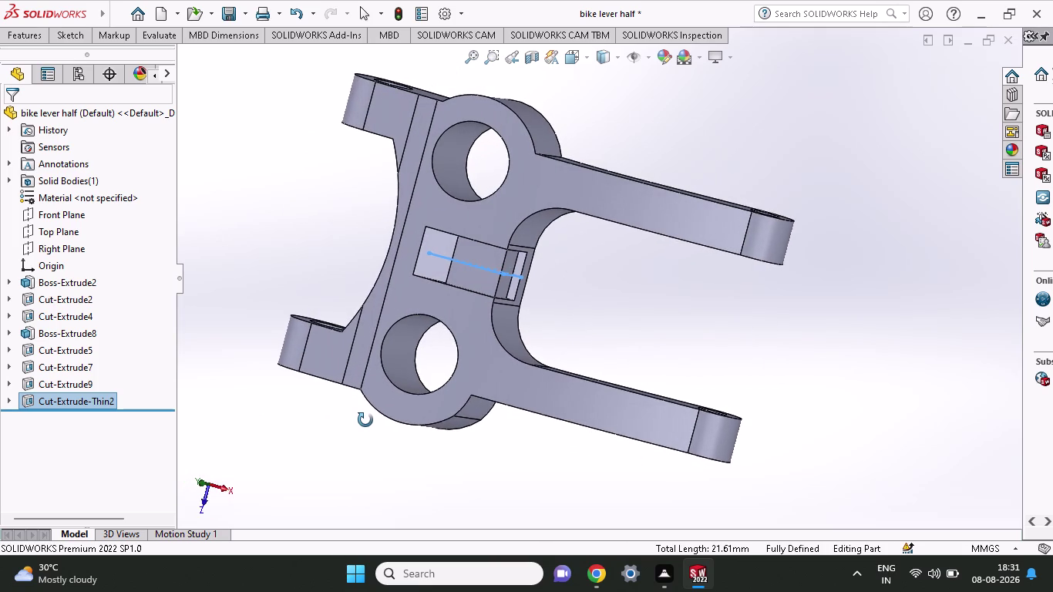
middle_drag(365, 421, 370, 438)
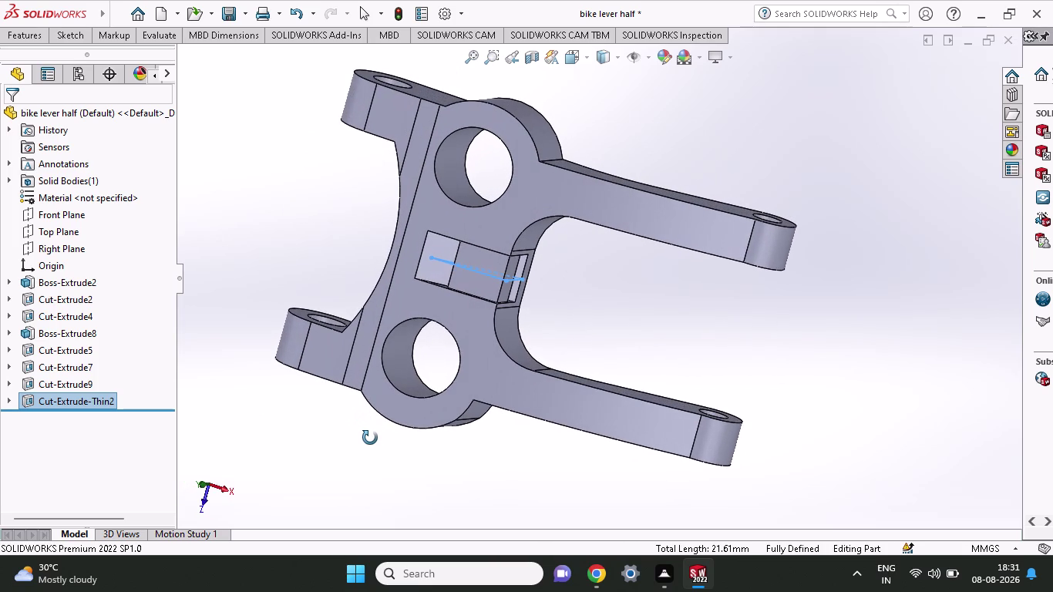
middle_drag(370, 438, 434, 498)
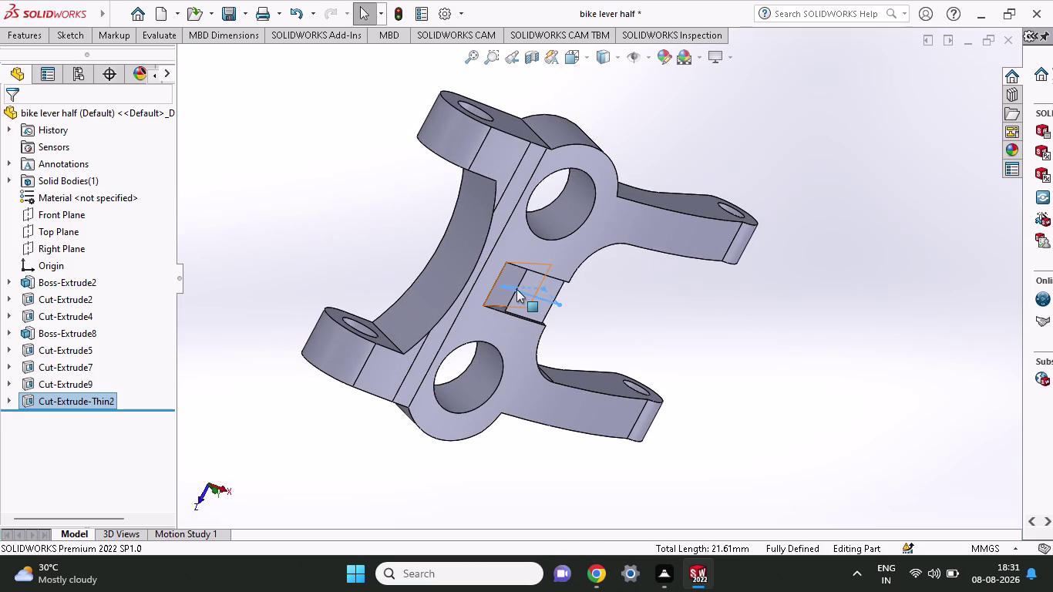
middle_drag(583, 330, 458, 299)
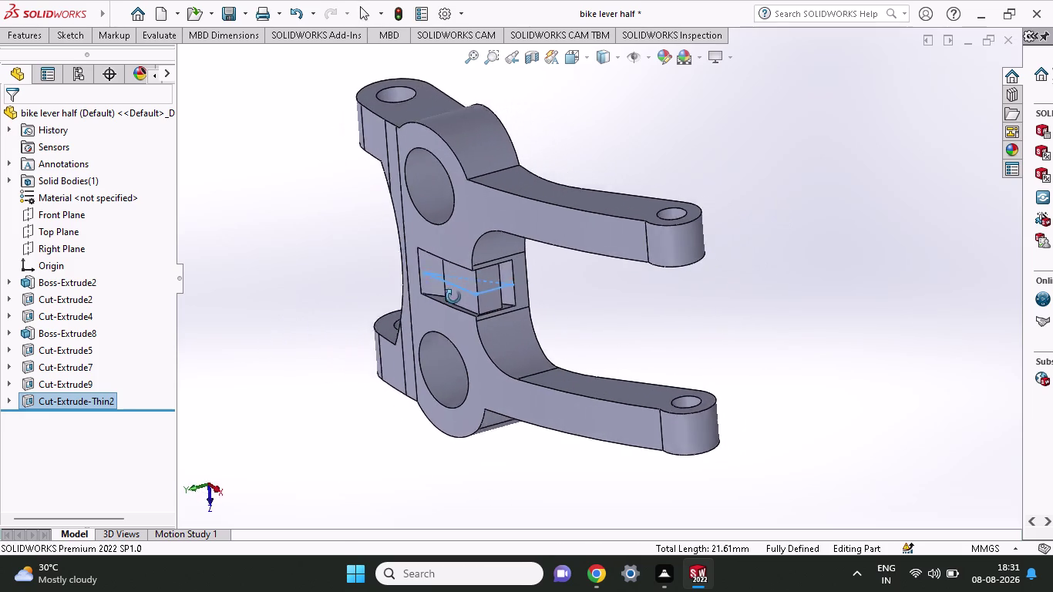
middle_drag(458, 298, 562, 296)
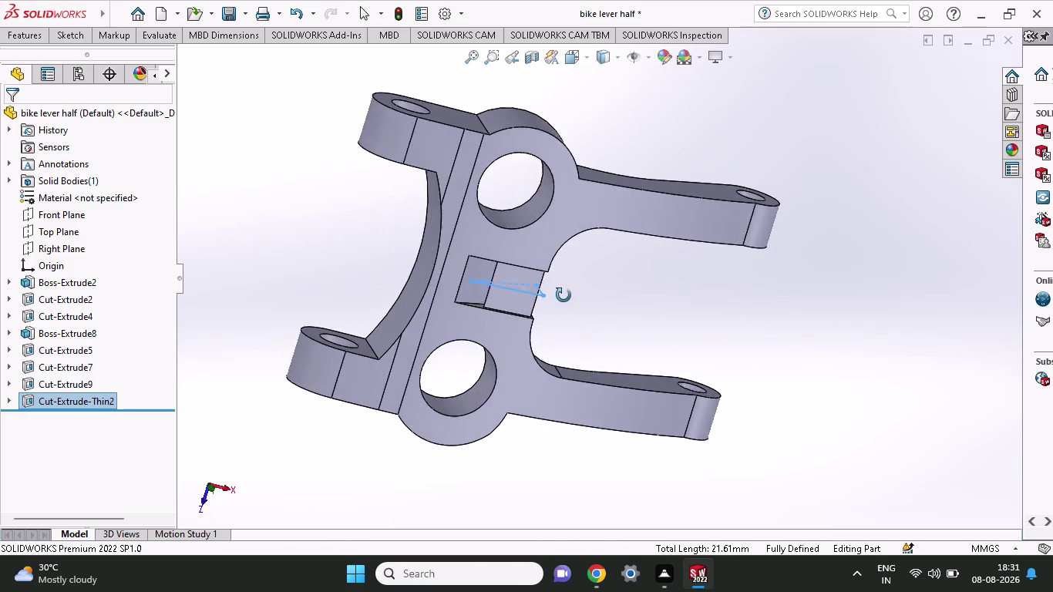
middle_drag(562, 295, 573, 297)
click(523, 294)
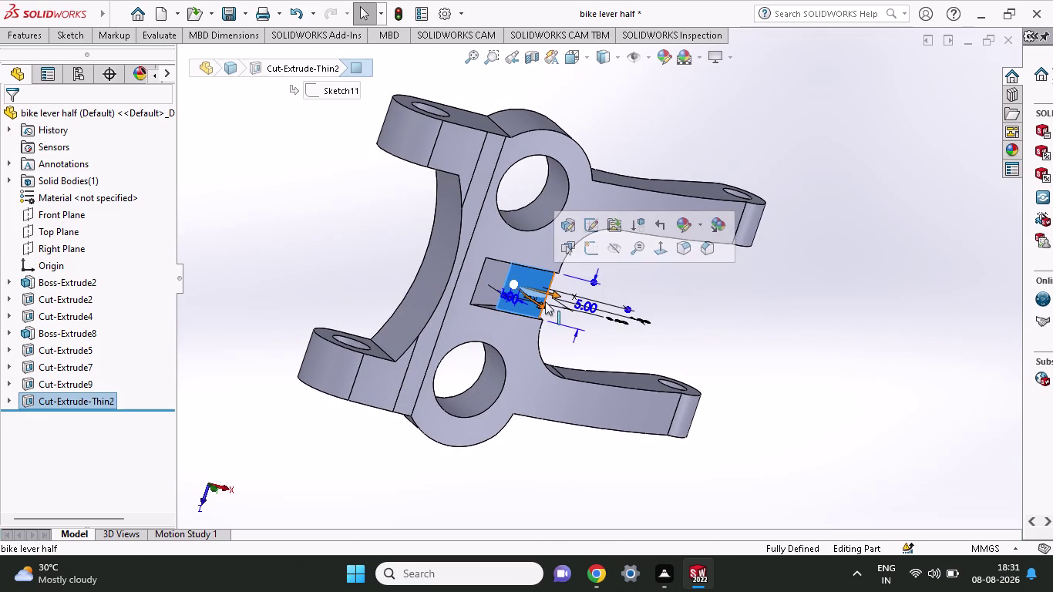
key(Delete)
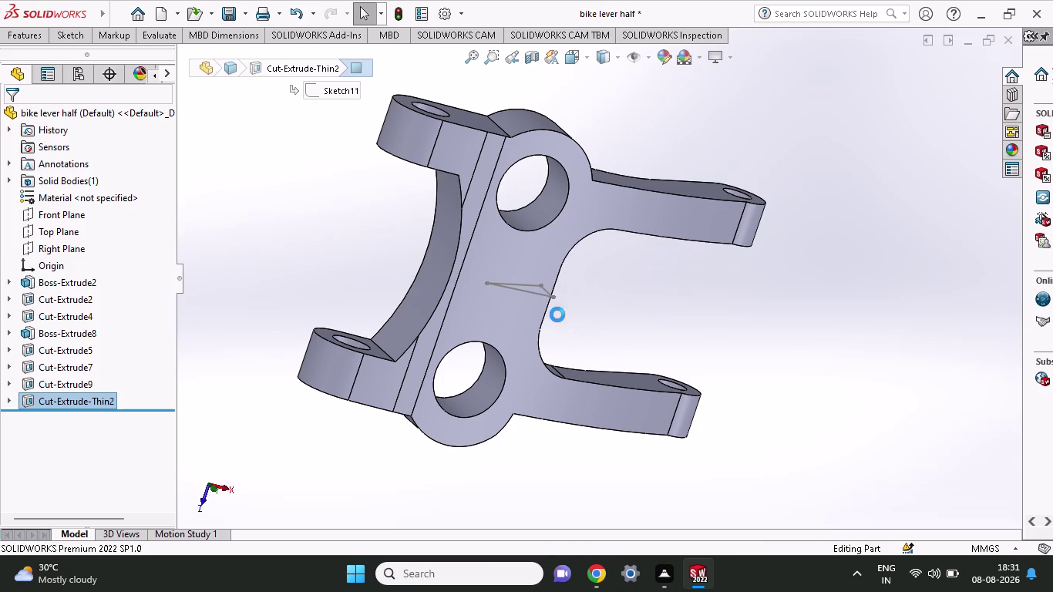
middle_drag(550, 311, 470, 268)
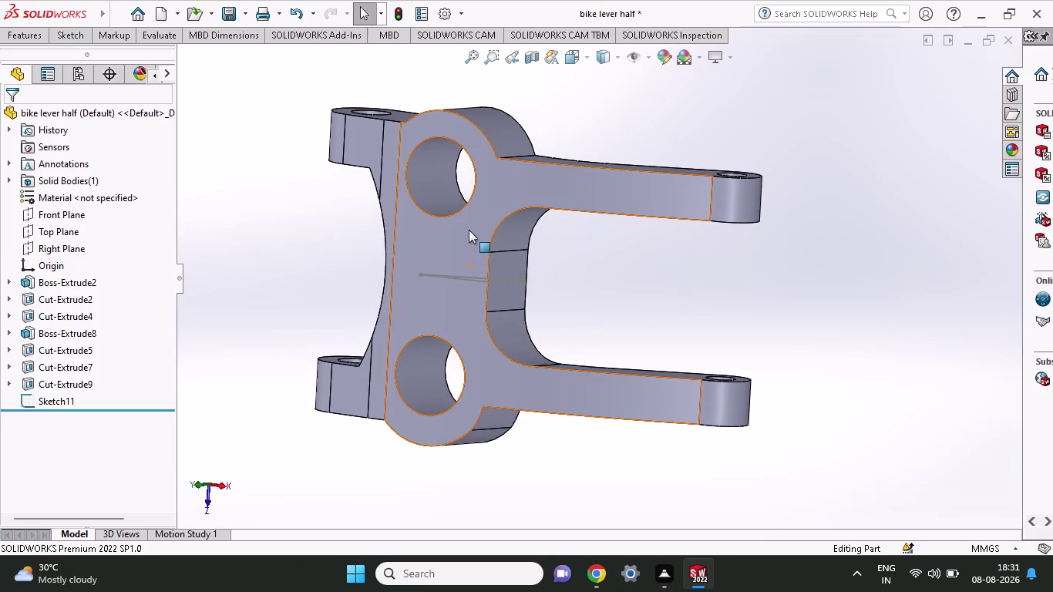
key(ctrl+z)
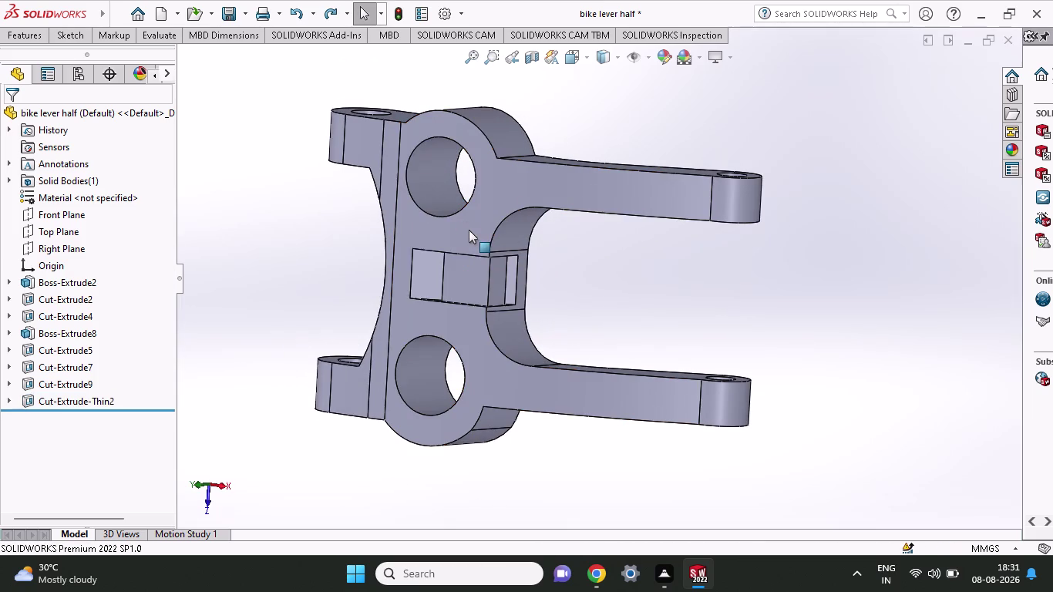
middle_drag(590, 310, 570, 250)
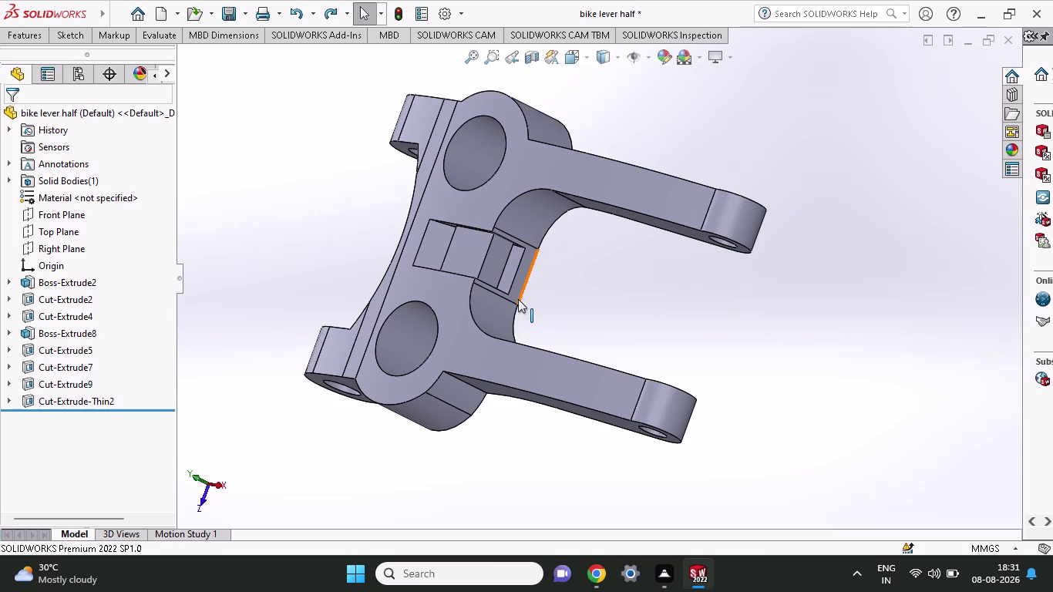
middle_drag(523, 297, 675, 367)
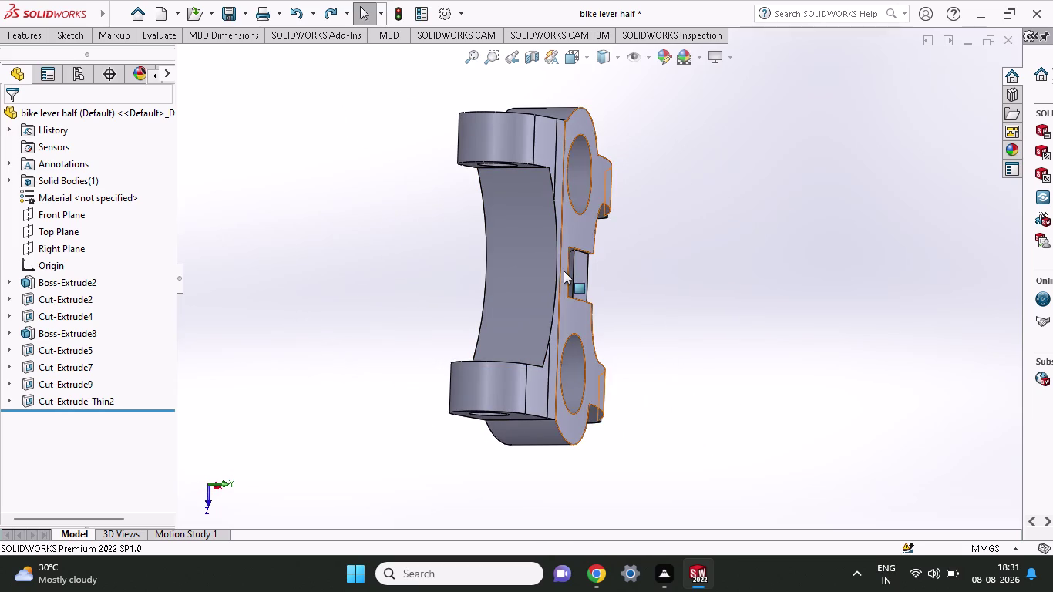
key(ctrl+z)
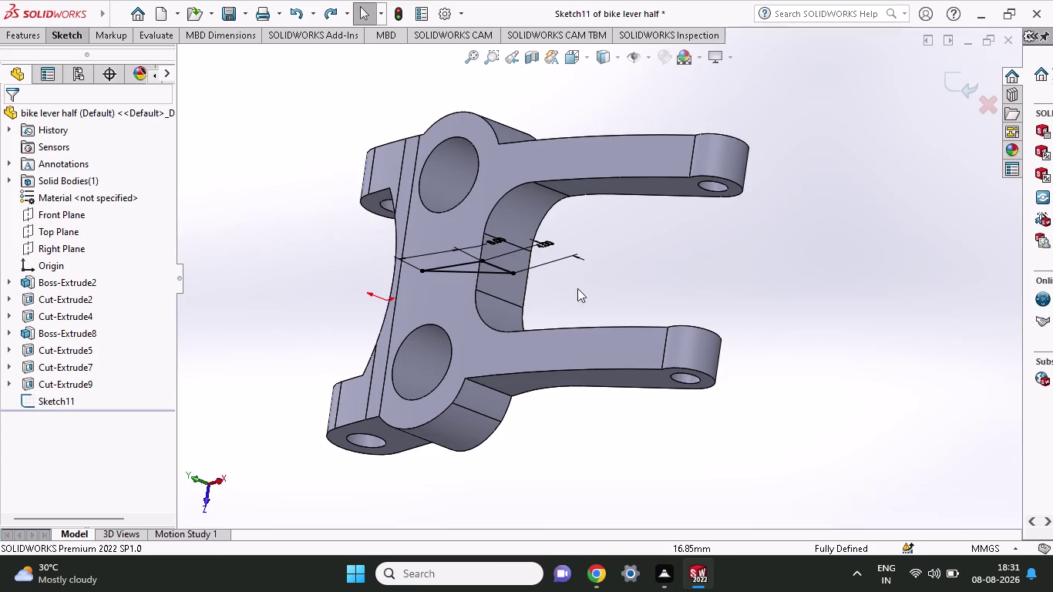
Undo back to Sketch11, view the Front plane face-on, and pick Smart Dimension.
middle_drag(582, 288, 641, 172)
key(ctrl+z)
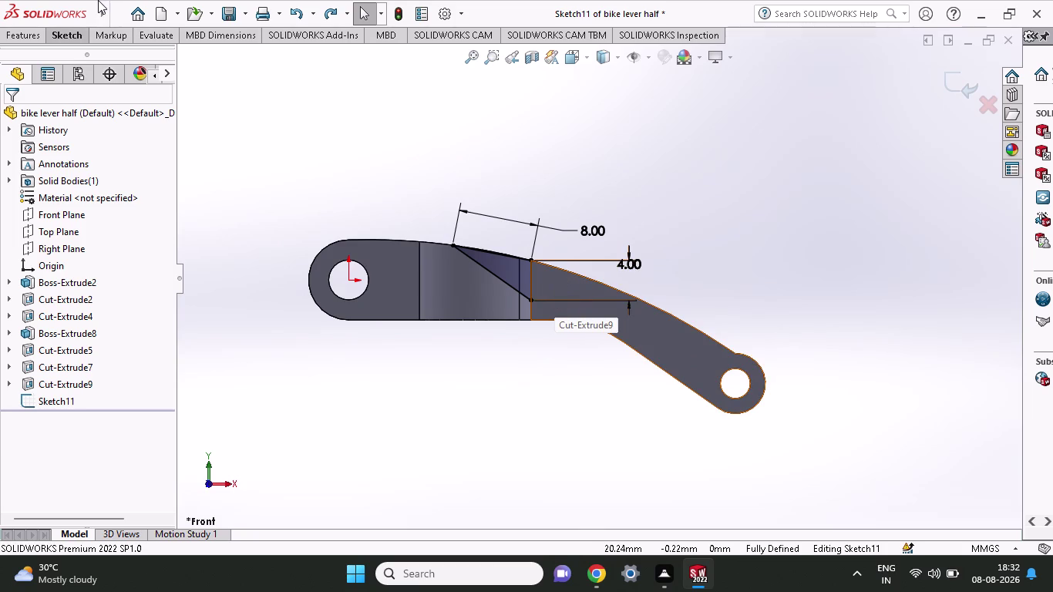
click(59, 32)
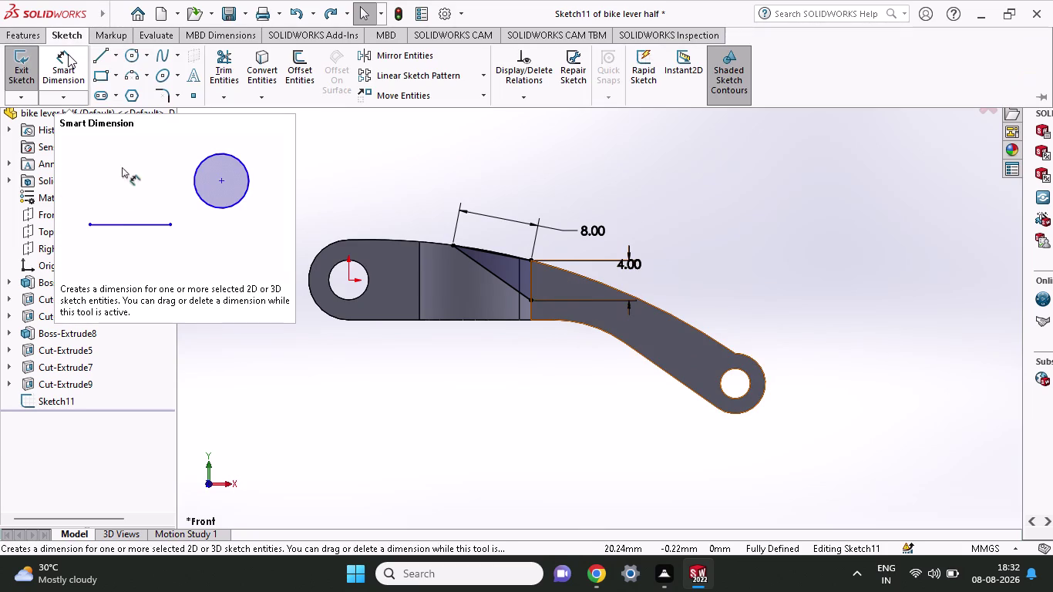